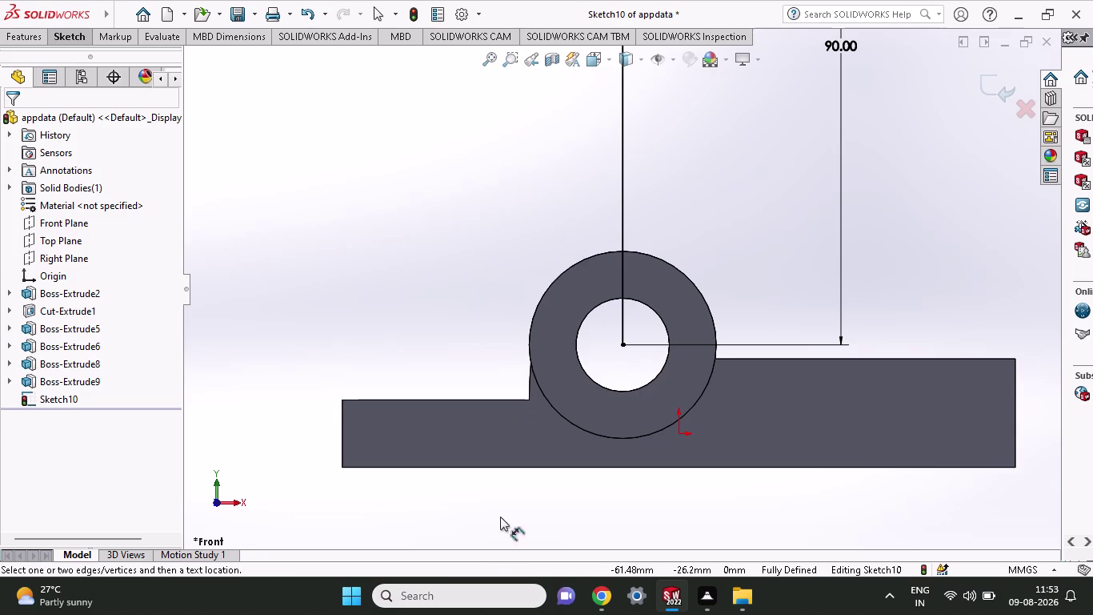
Draw a short horizontal line at the ring's top, starting on the centre line.
scroll(up, 3)
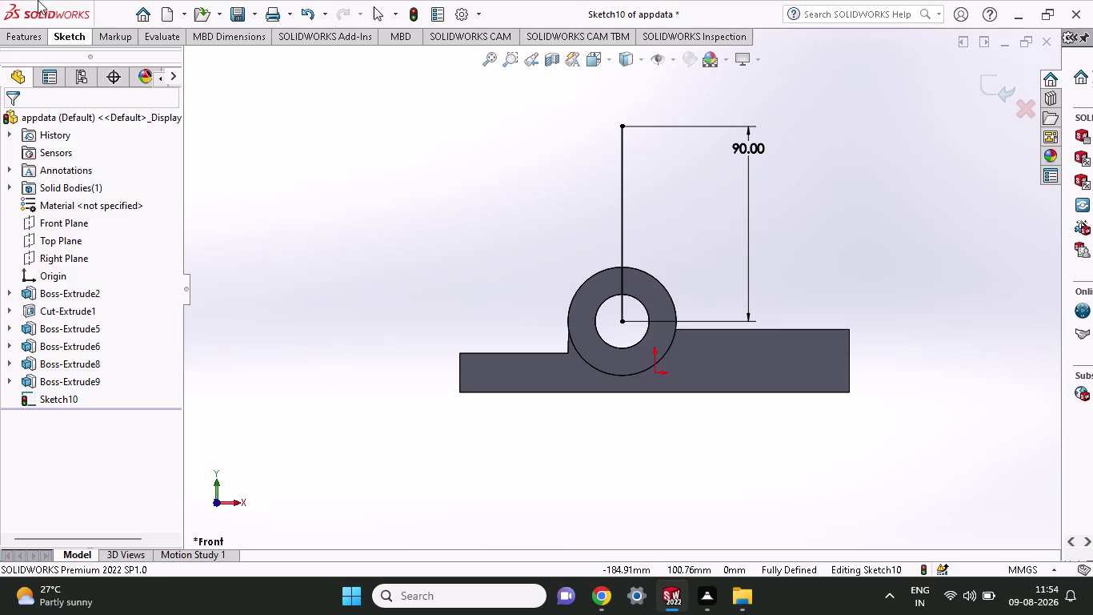
click(62, 36)
click(97, 66)
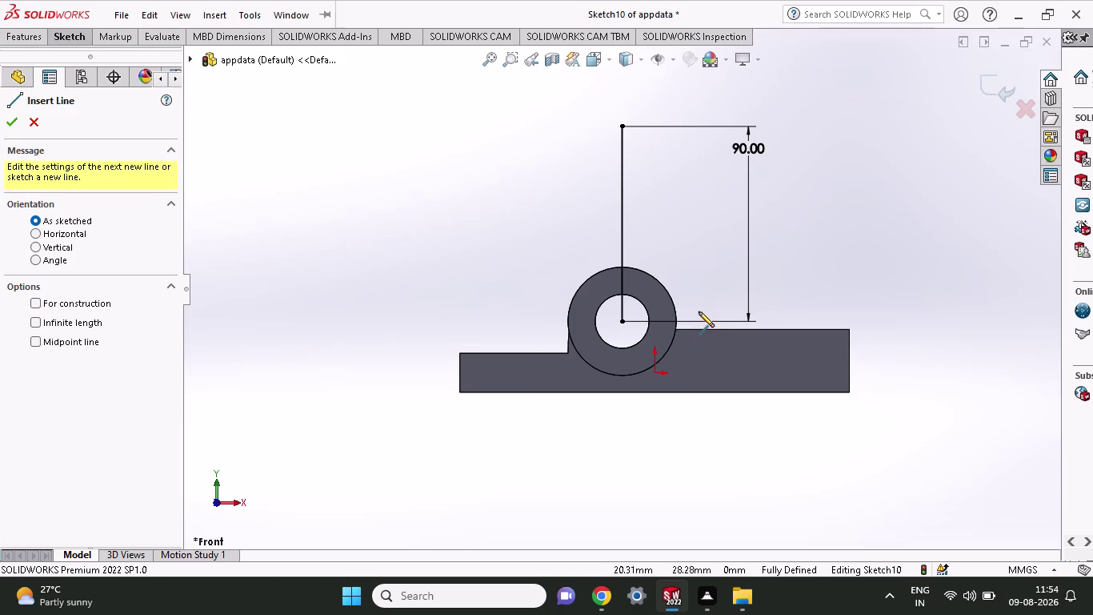
click(623, 268)
click(654, 267)
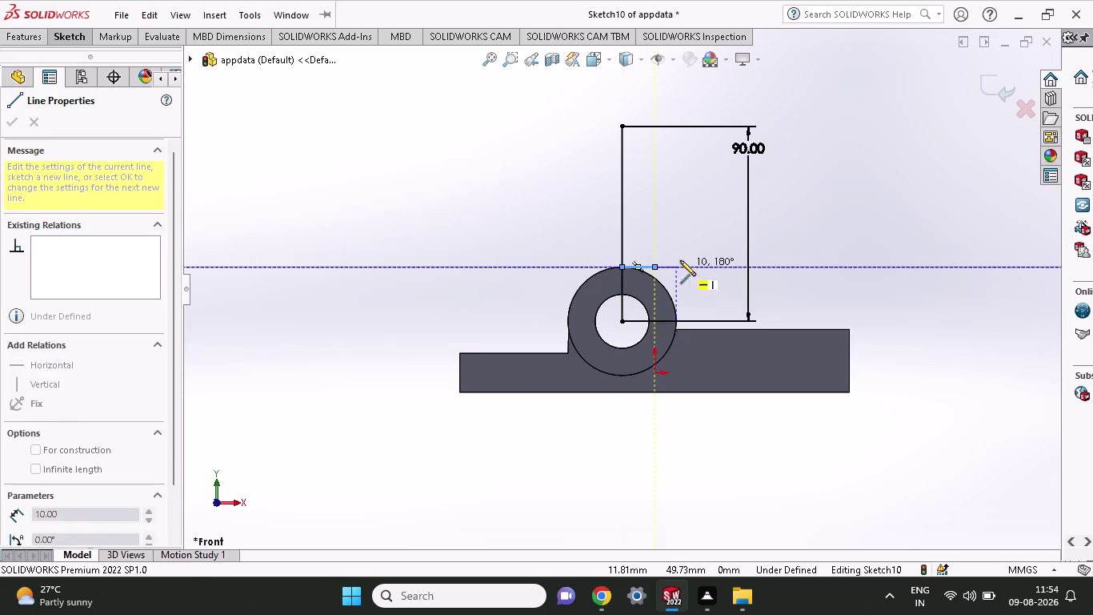
click(65, 38)
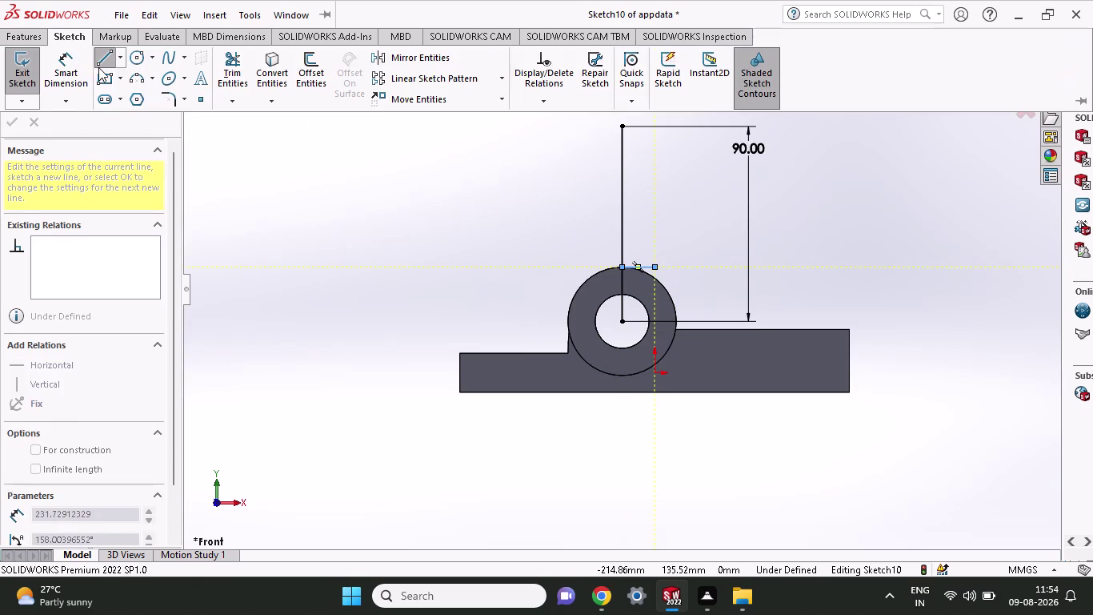
click(76, 68)
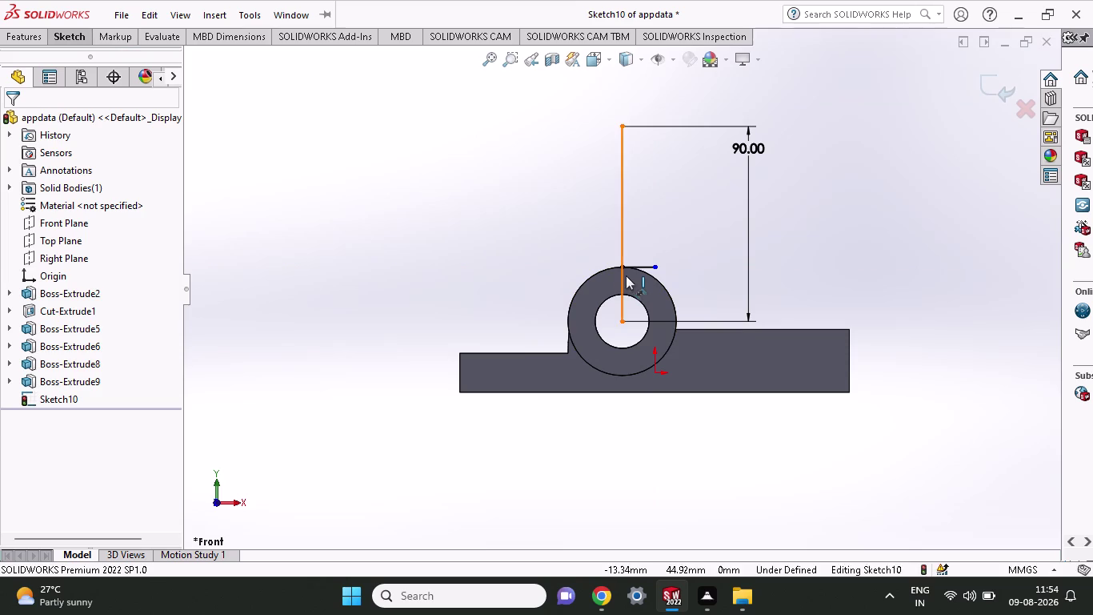
Dimension the short horizontal line to 15 mm.
click(619, 265)
click(655, 267)
click(684, 457)
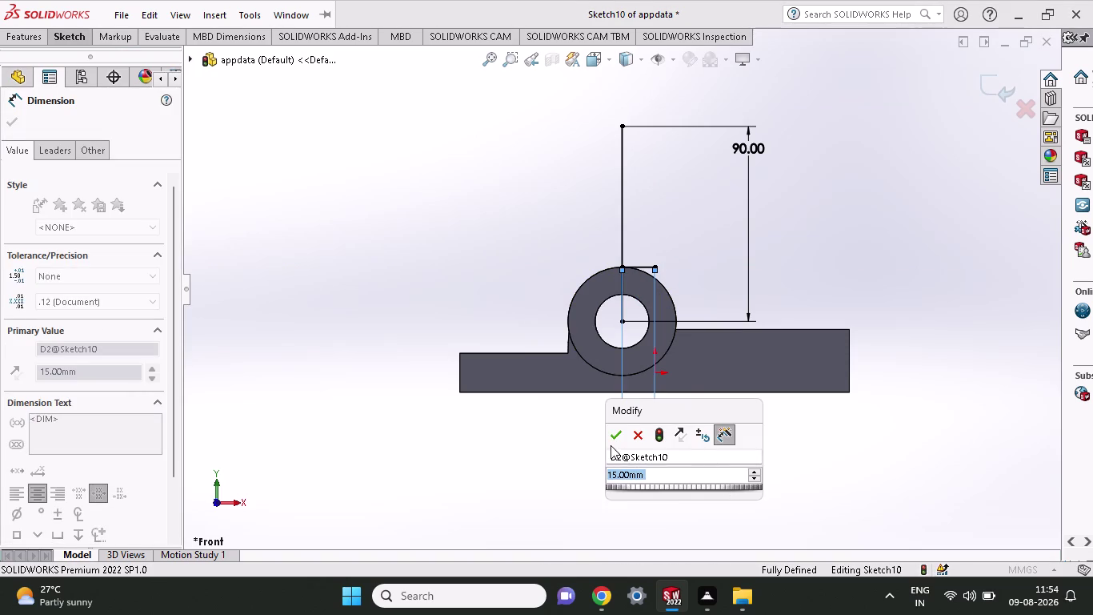
click(611, 443)
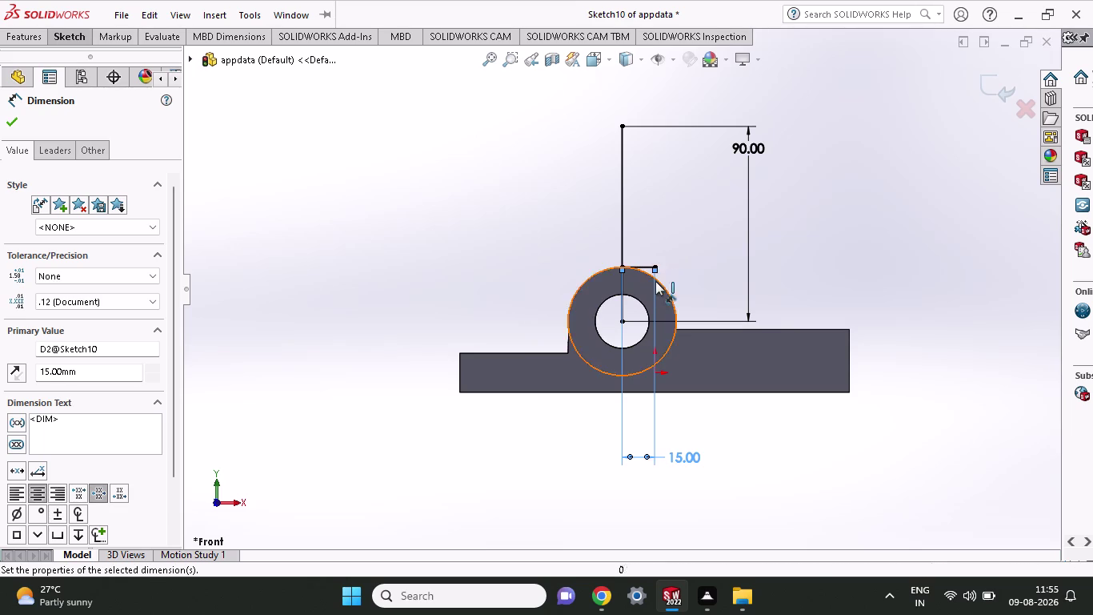
click(67, 27)
click(68, 37)
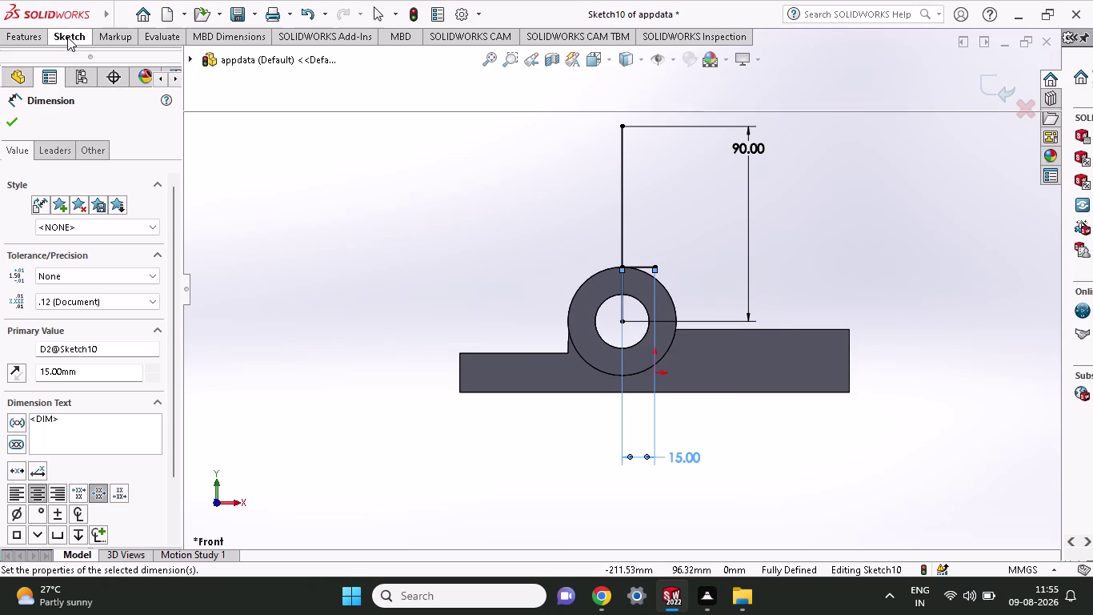
Draw a vertical line from the short line's right end up toward the top.
click(103, 57)
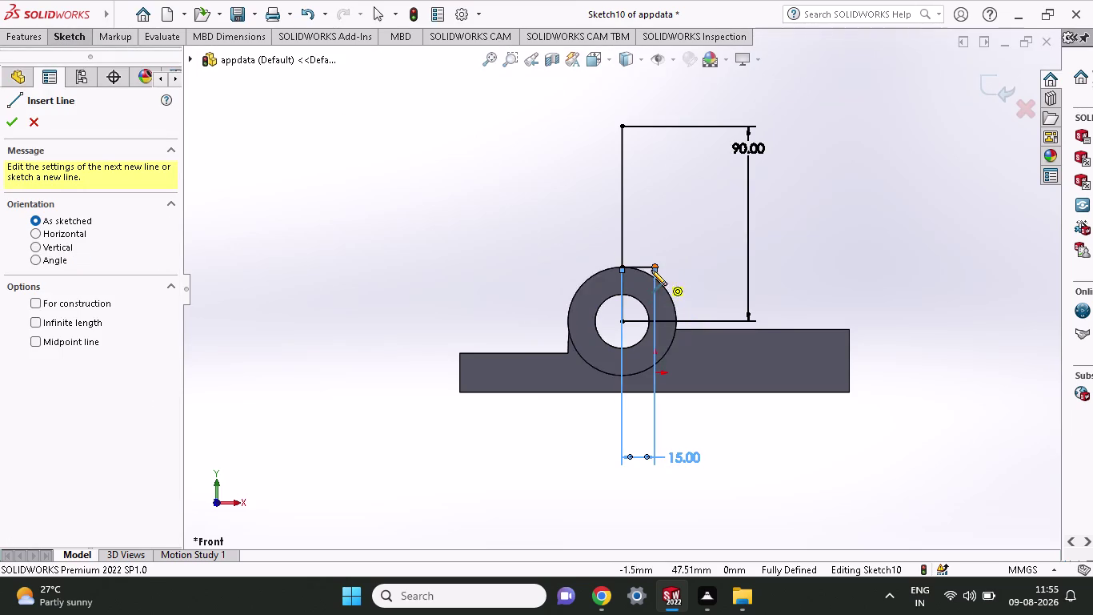
click(654, 276)
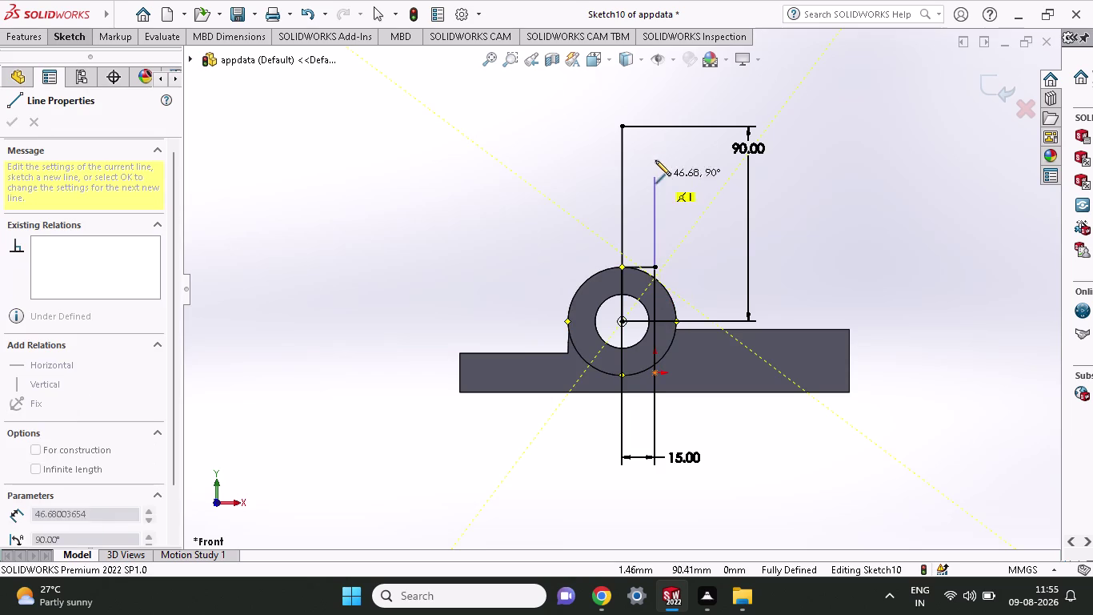
click(653, 126)
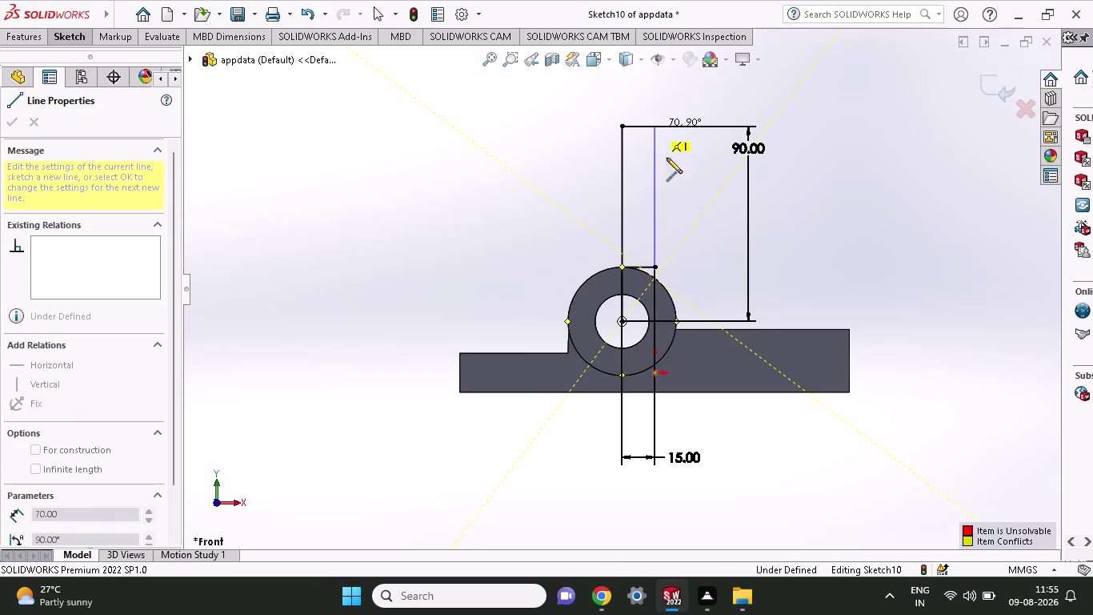
right_click(716, 256)
click(732, 270)
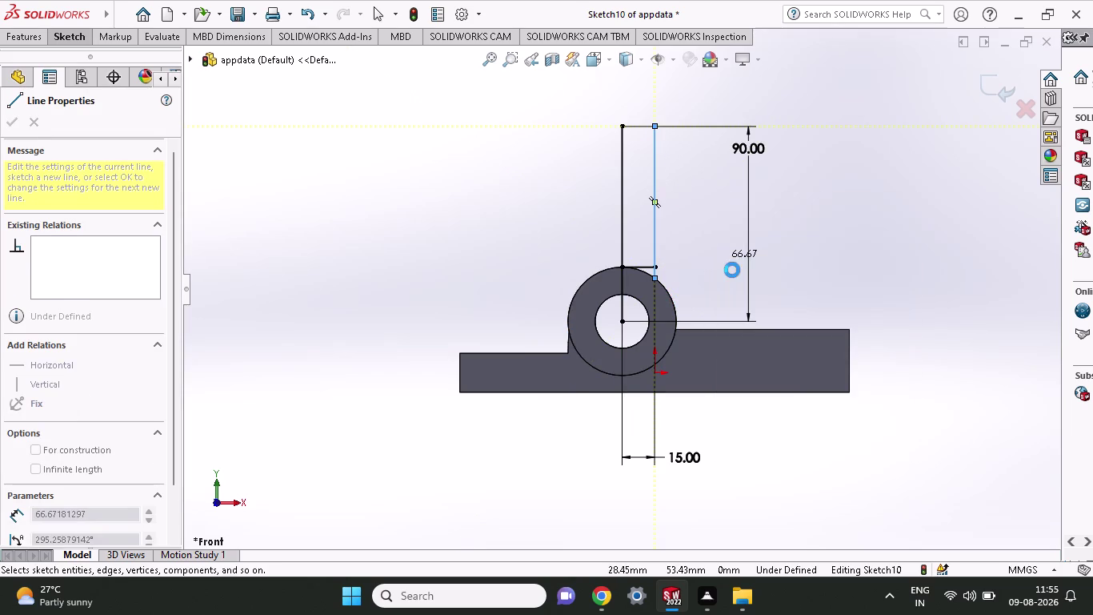
Delete the short horizontal helper line together with its 15 mm dimension.
scroll(down, 3)
click(601, 283)
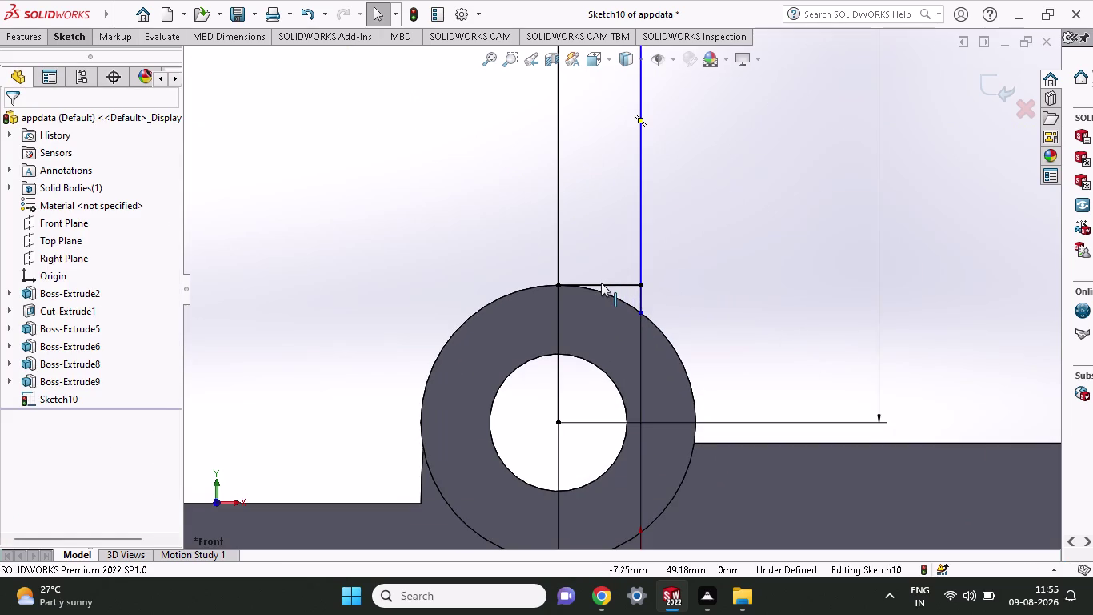
key(Delete)
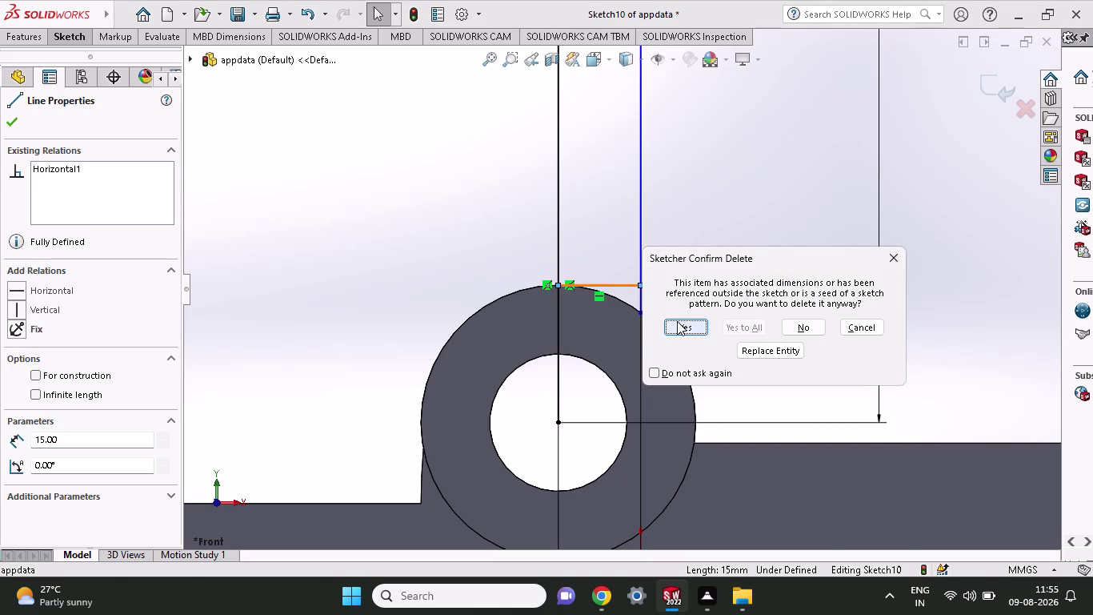
click(677, 321)
scroll(up, 3)
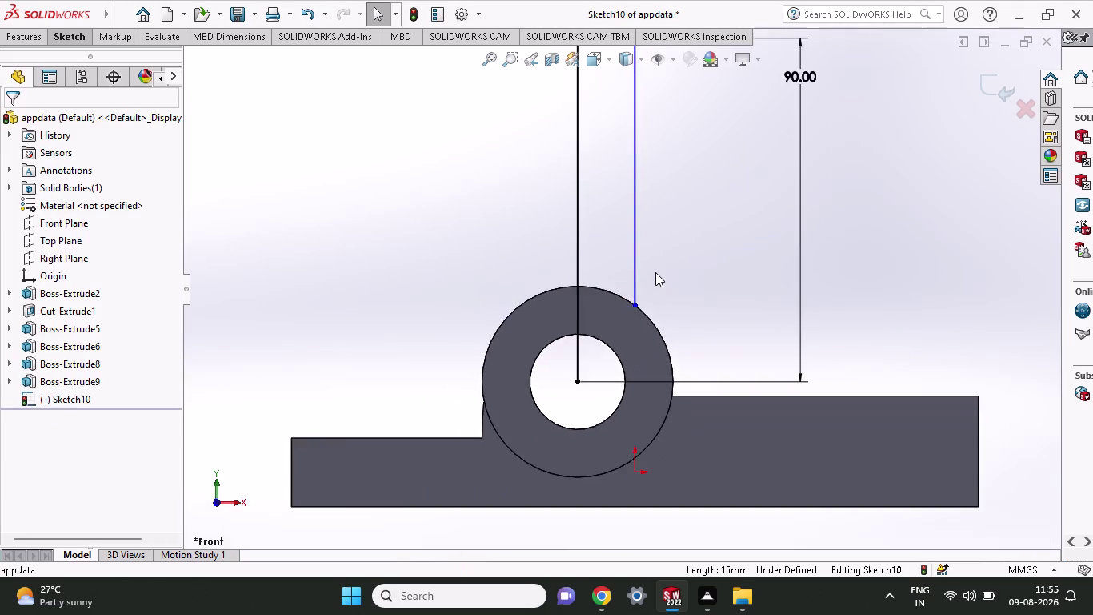
scroll(up, 3)
scroll(down, 3)
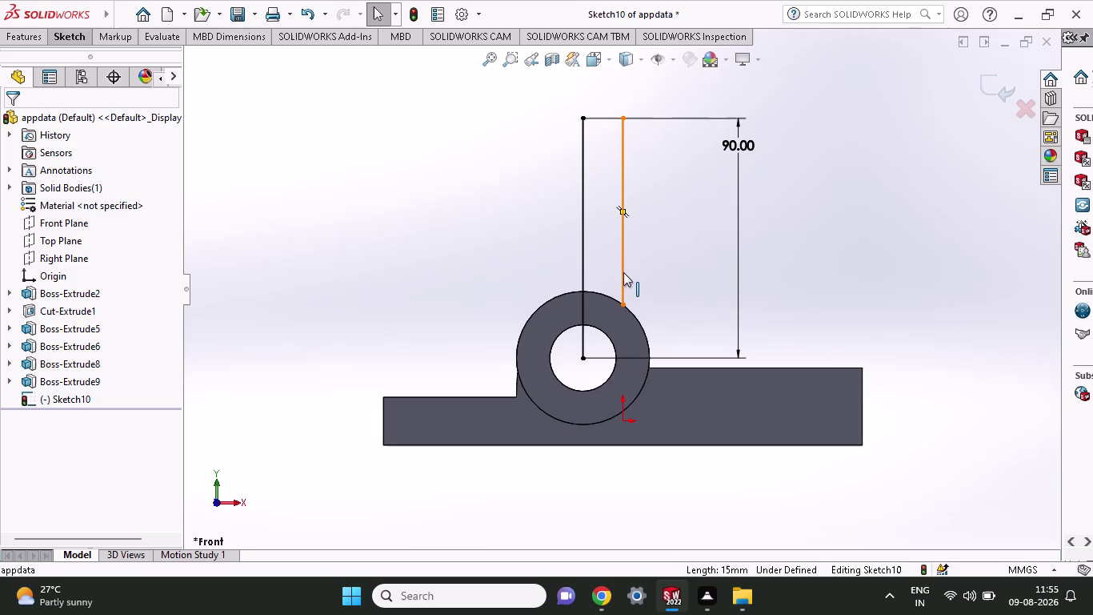
click(61, 32)
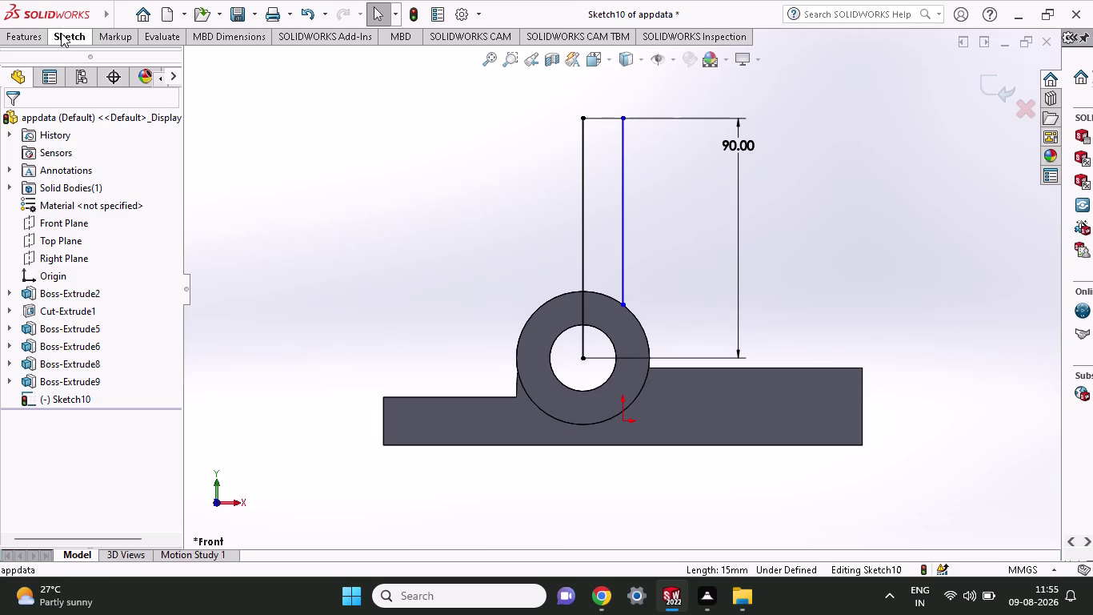
click(415, 60)
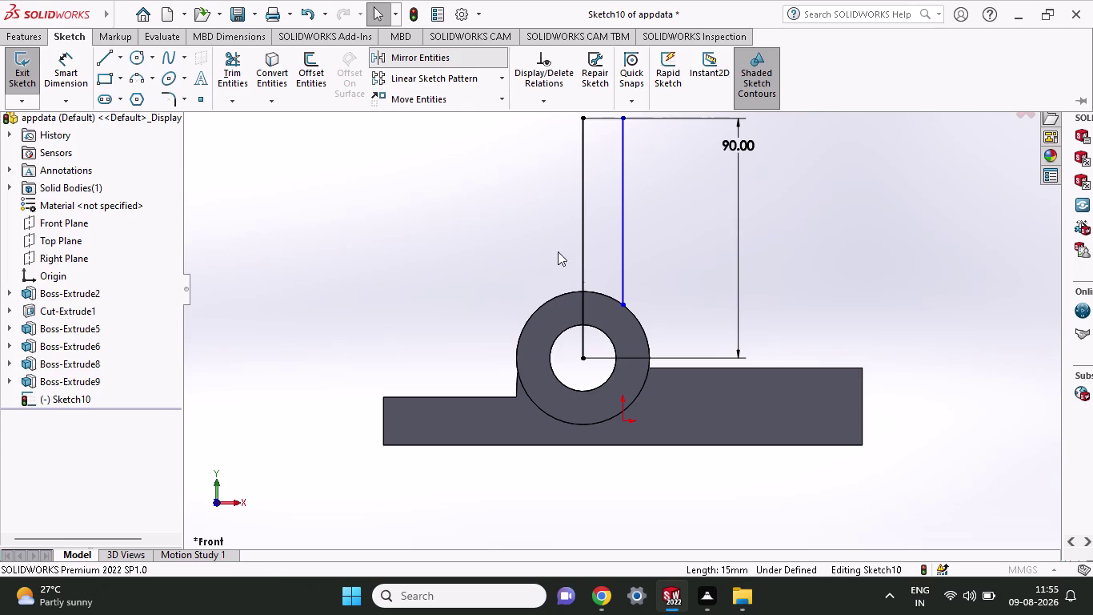
click(619, 240)
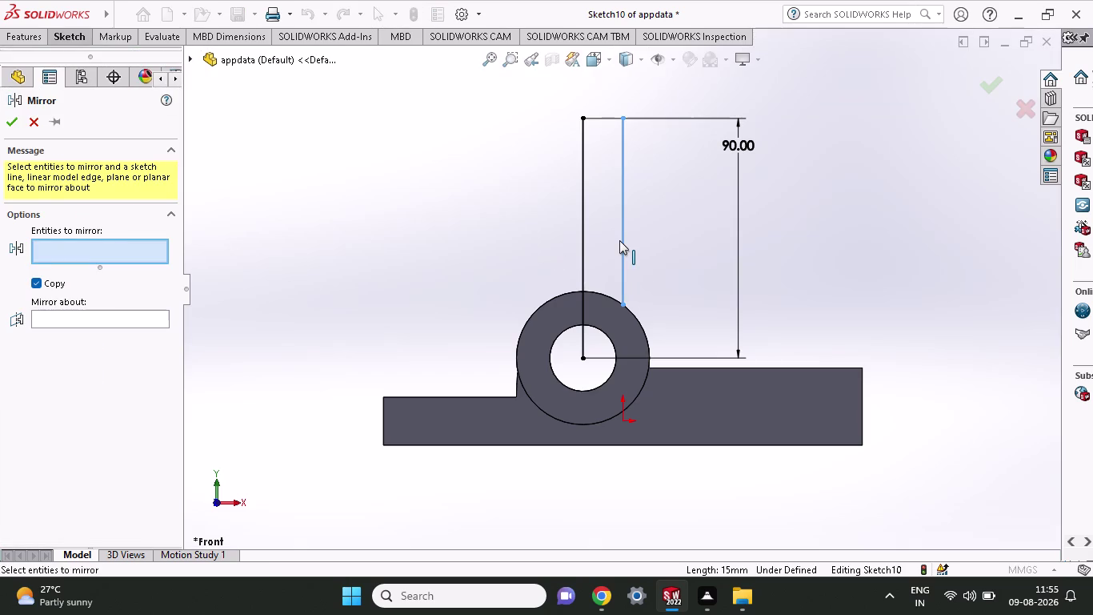
Mirror the right vertical line about the centre line.
click(80, 320)
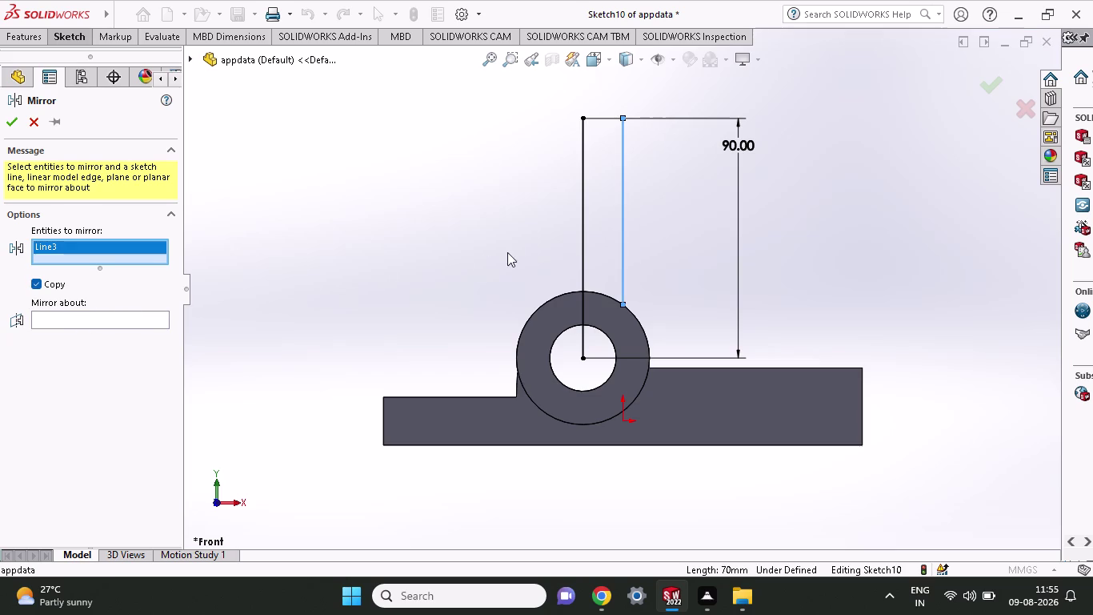
click(583, 241)
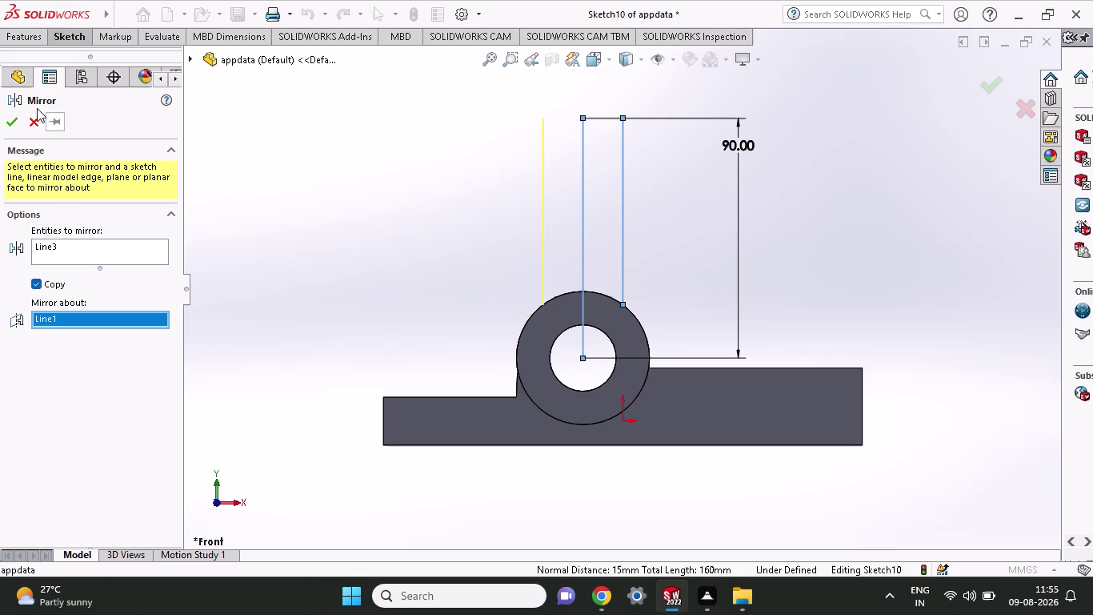
click(3, 123)
Join the tops of the left and centre lines with a horizontal line.
click(56, 37)
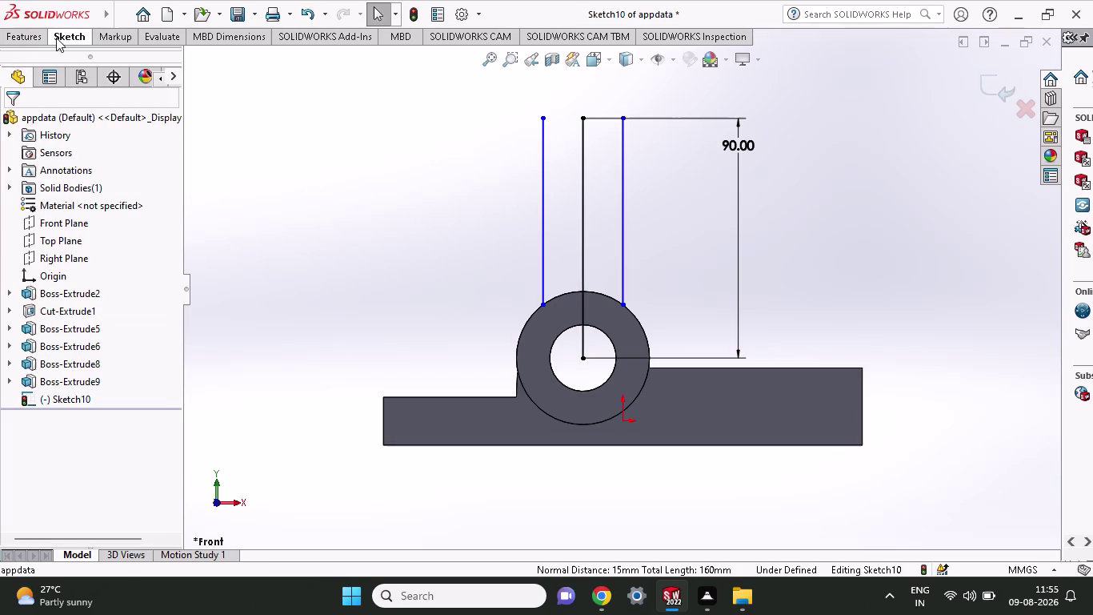
click(103, 60)
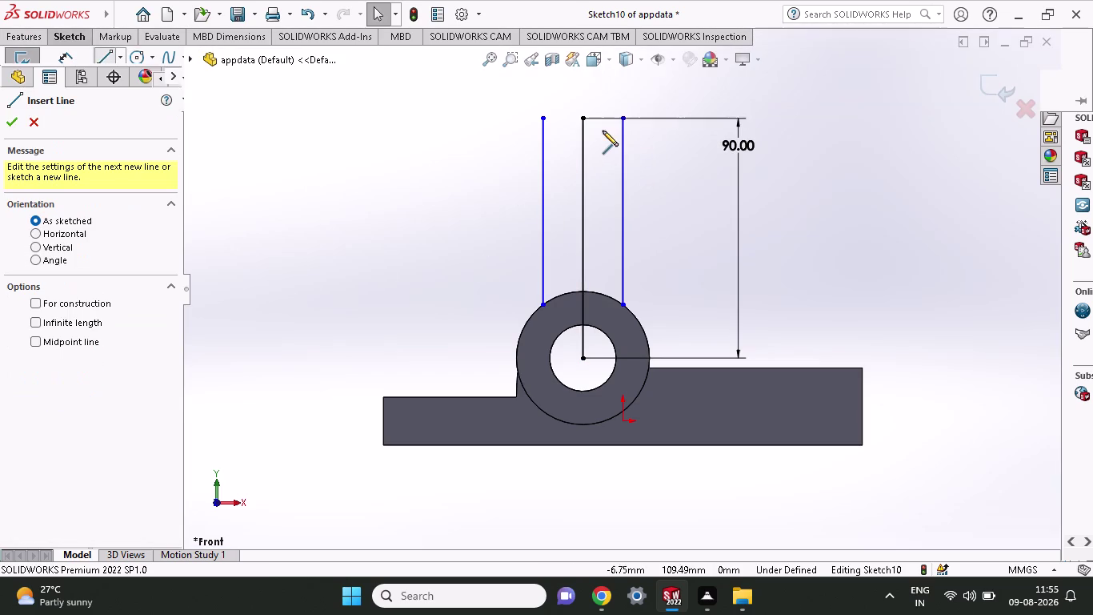
click(587, 119)
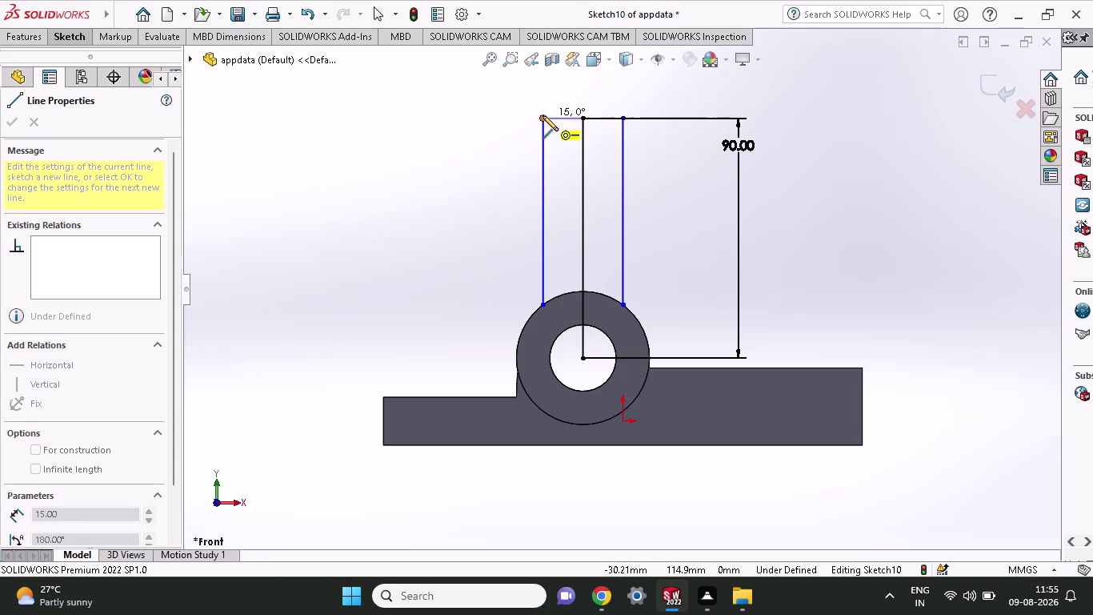
click(543, 115)
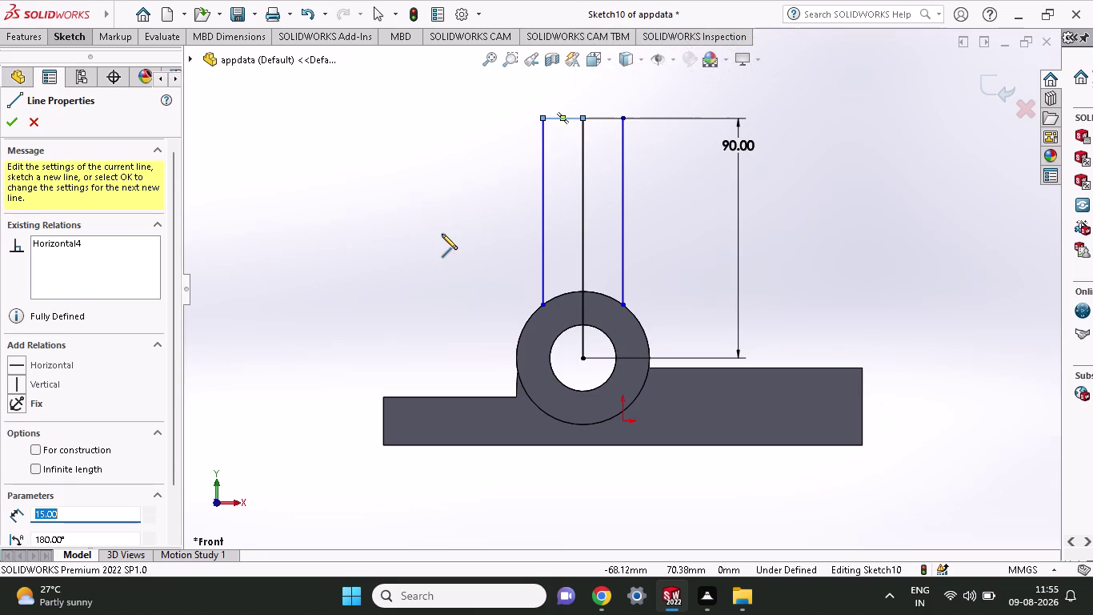
key(Escape)
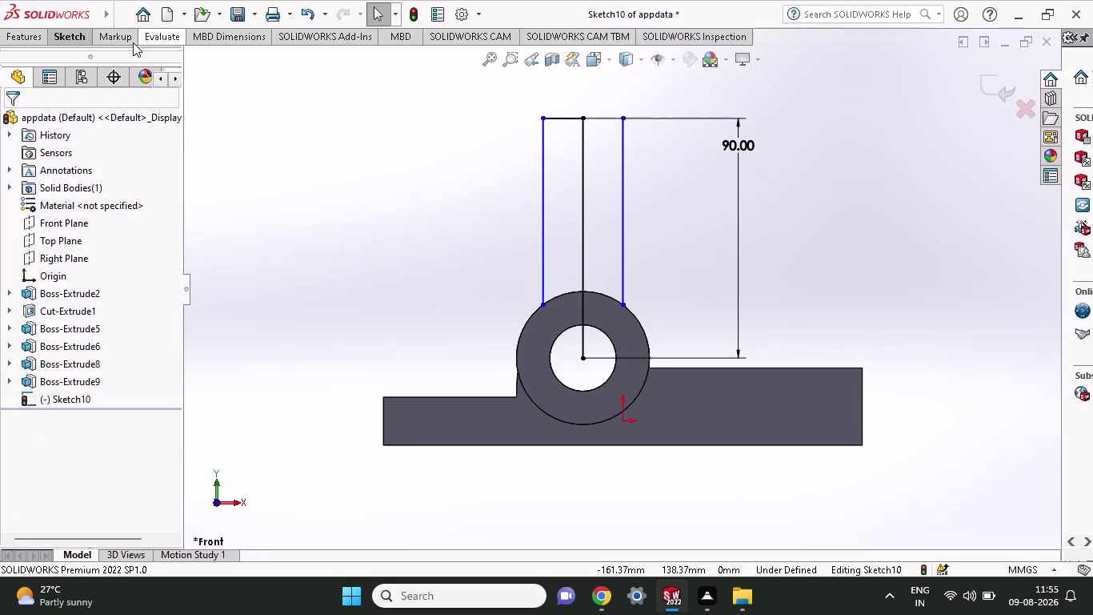
click(73, 37)
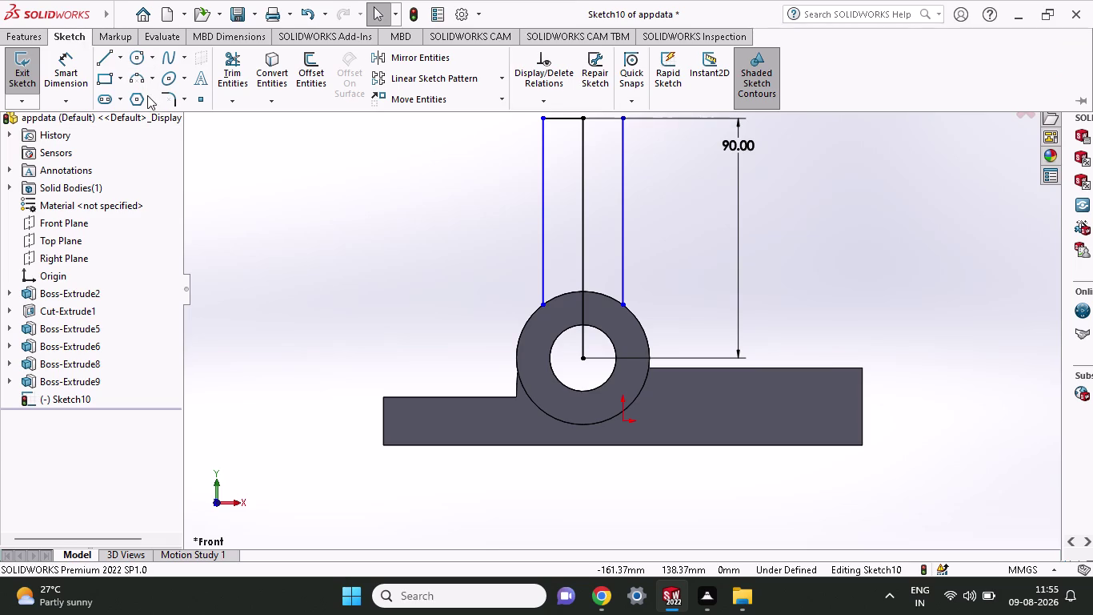
Draw a three-point arc along the ring's edge joining both vertical lines' lower ends.
click(144, 86)
click(544, 305)
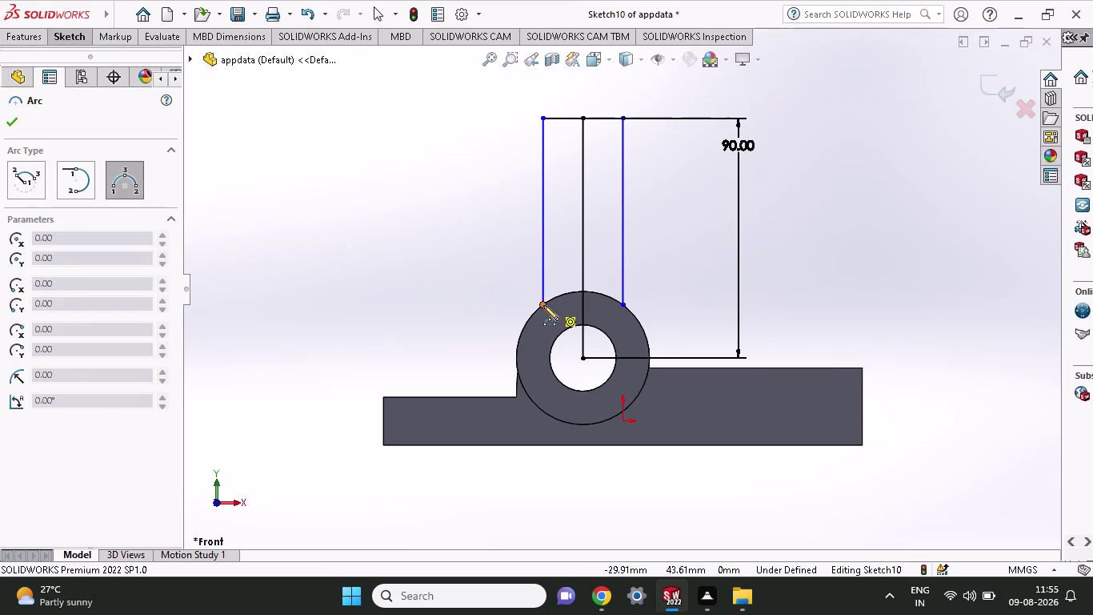
click(625, 304)
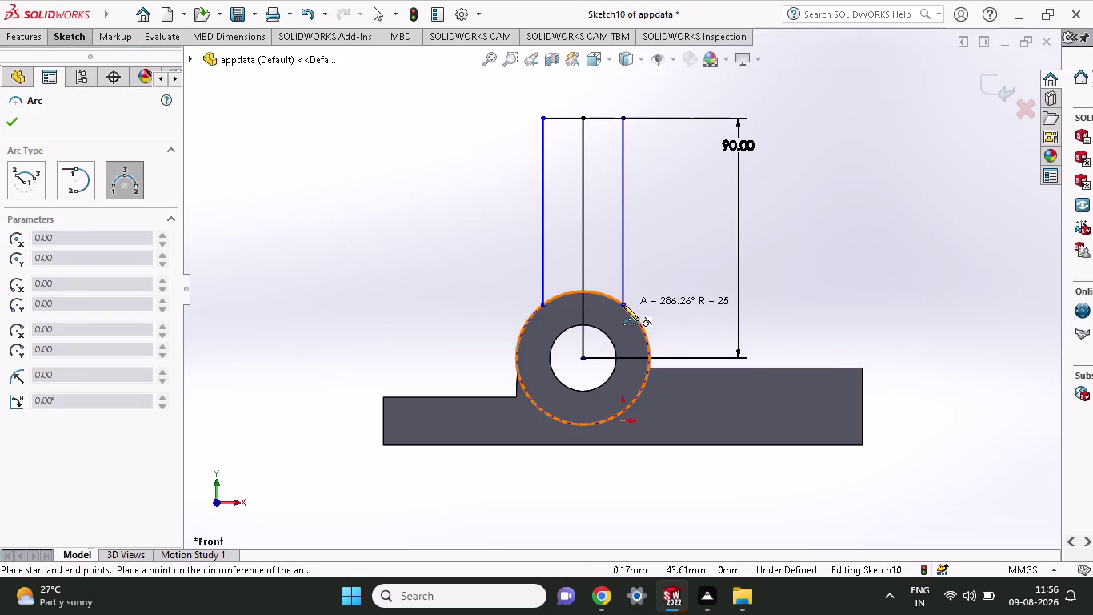
click(595, 290)
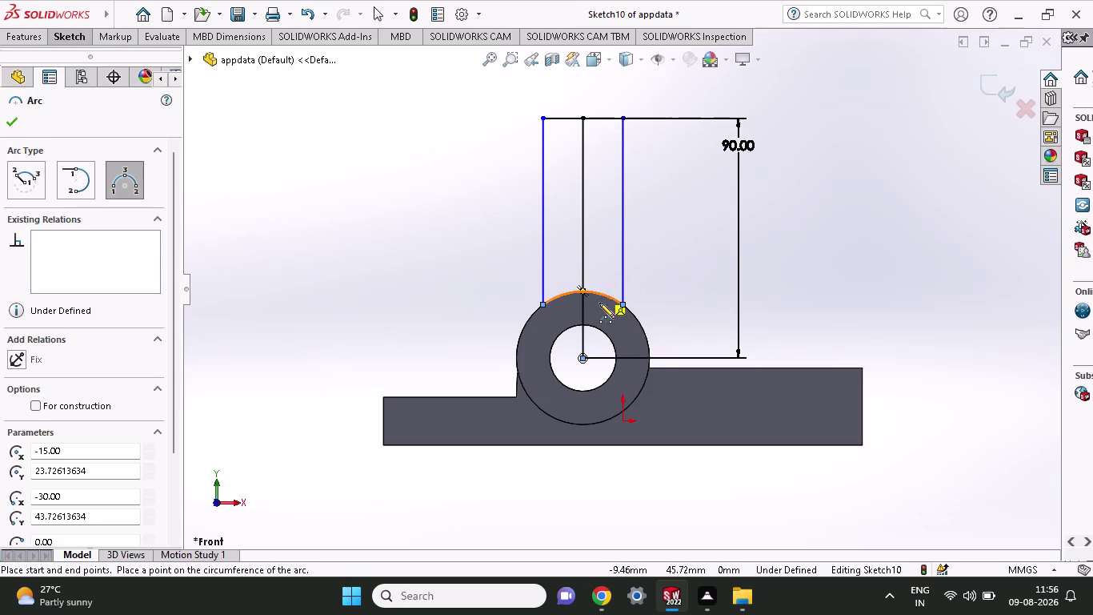
click(12, 122)
click(584, 225)
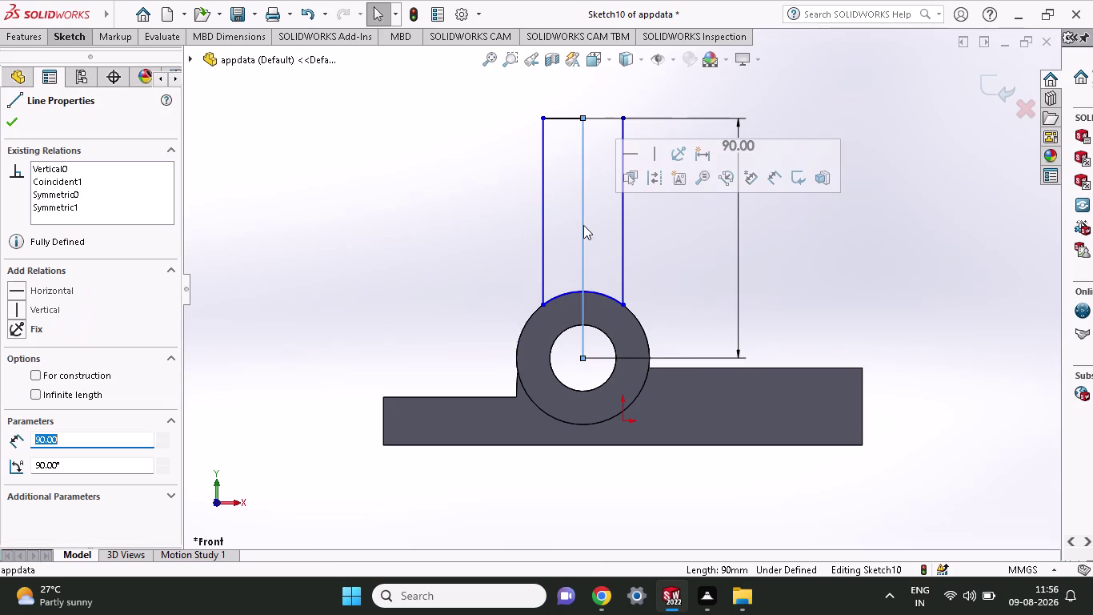
Delete the vertical centre line with its 90 mm dimension, then the short top line.
key(Delete)
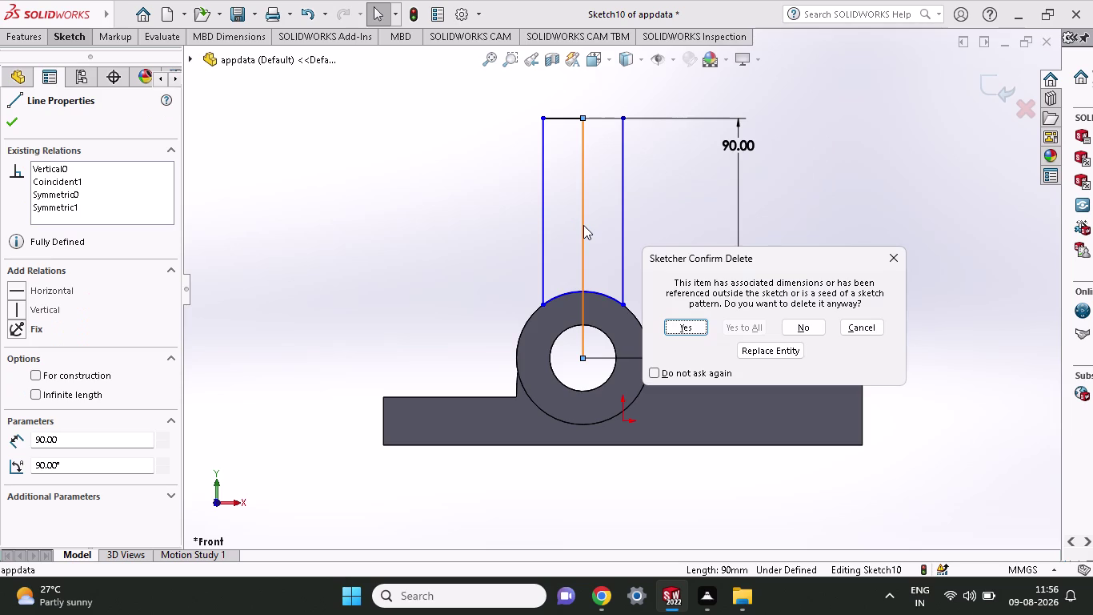
click(695, 327)
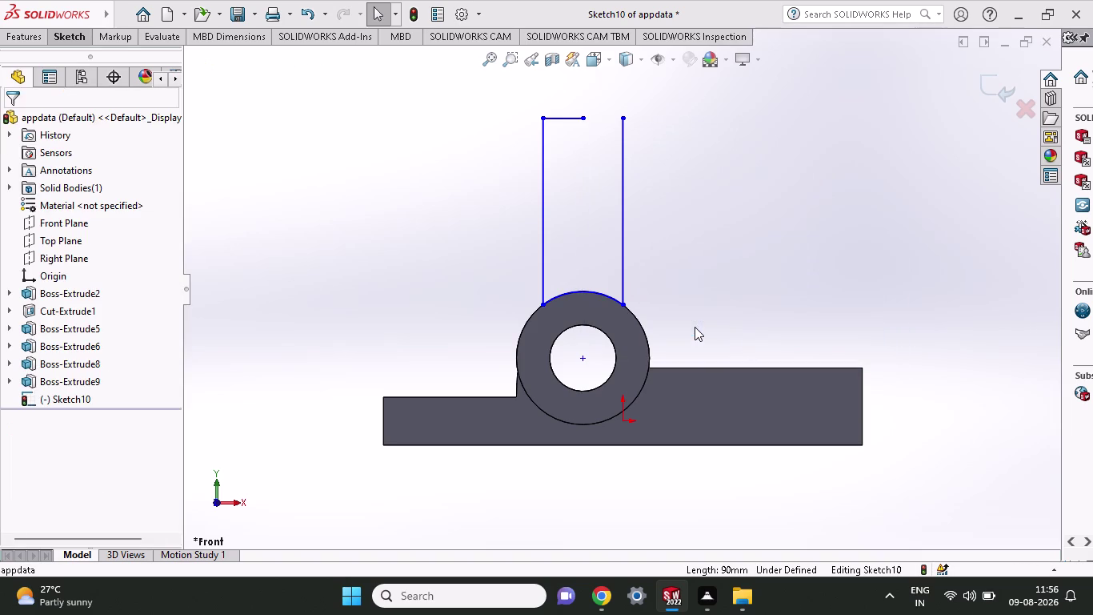
click(564, 119)
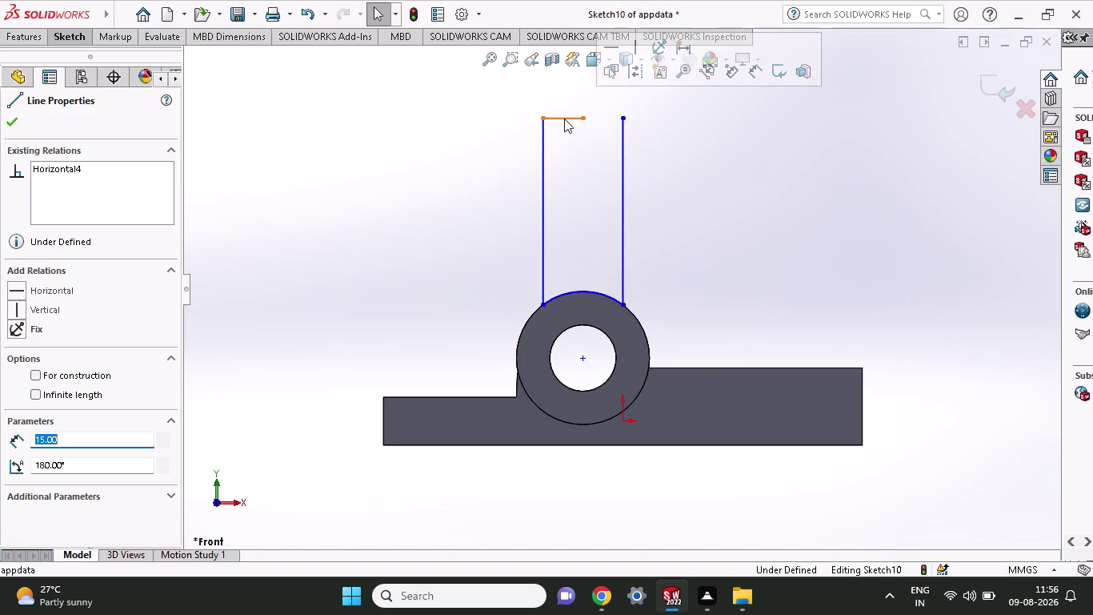
key(Delete)
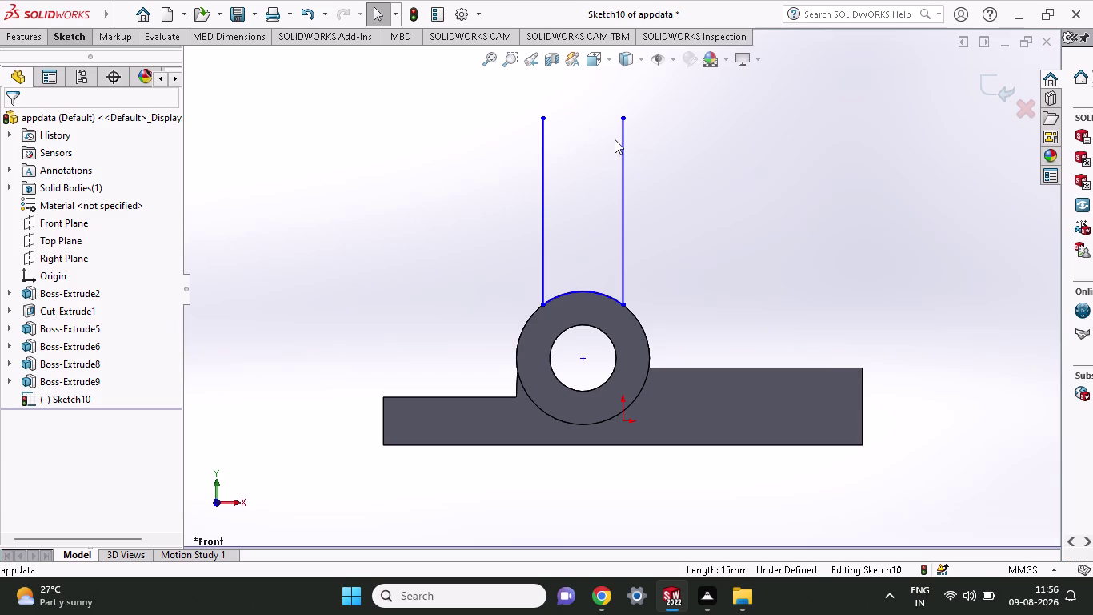
click(56, 35)
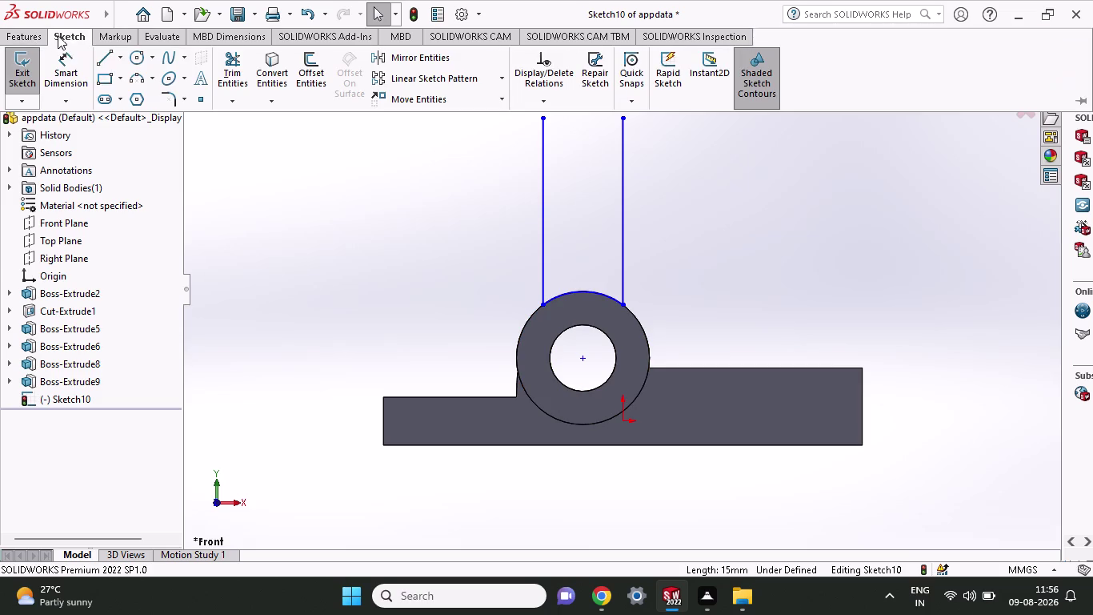
Place a small circle centred between the two vertical sides near their tops.
click(145, 62)
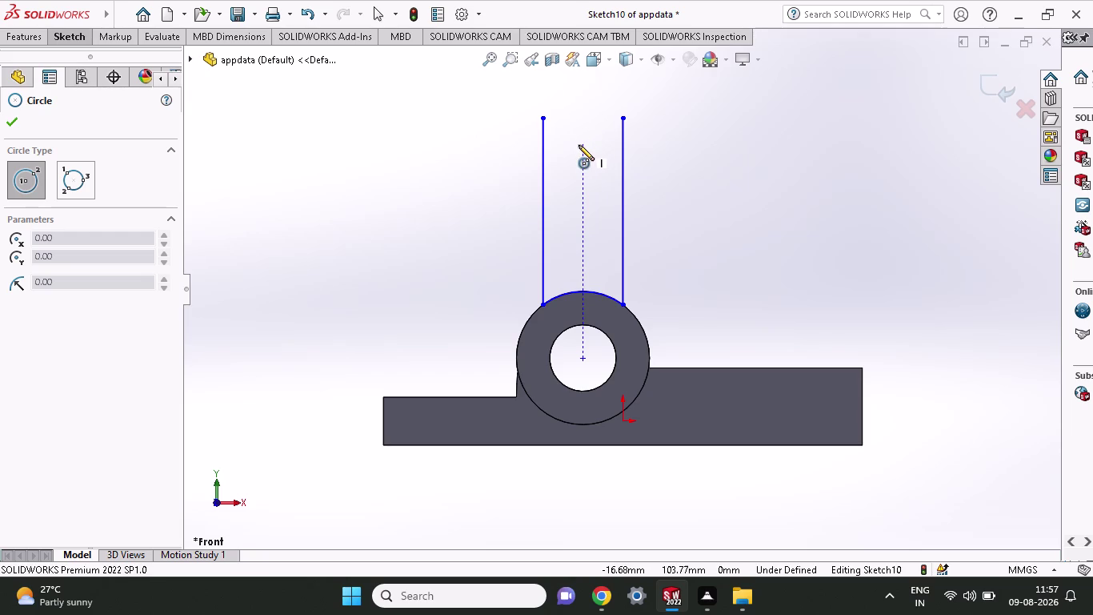
click(579, 145)
click(589, 165)
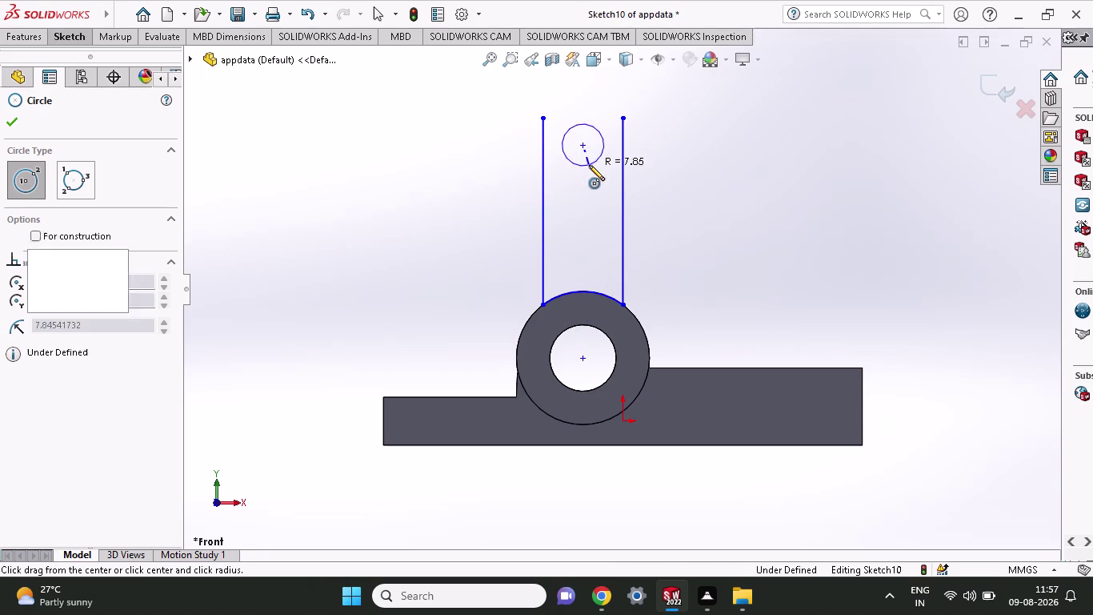
click(56, 42)
click(60, 61)
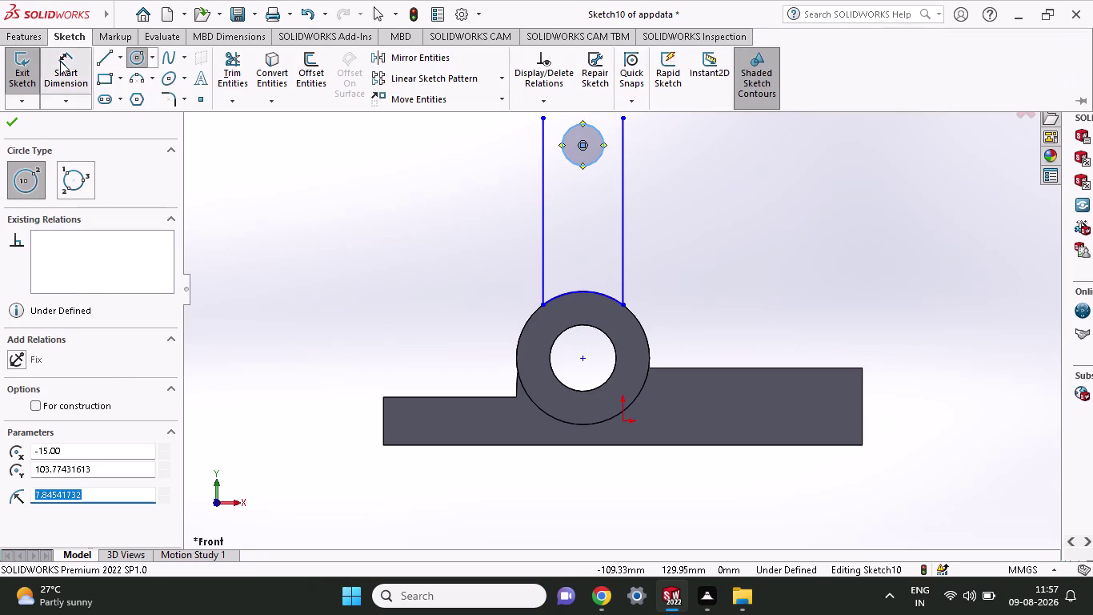
Set the small top circle's diameter dimension to 12 mm.
click(592, 164)
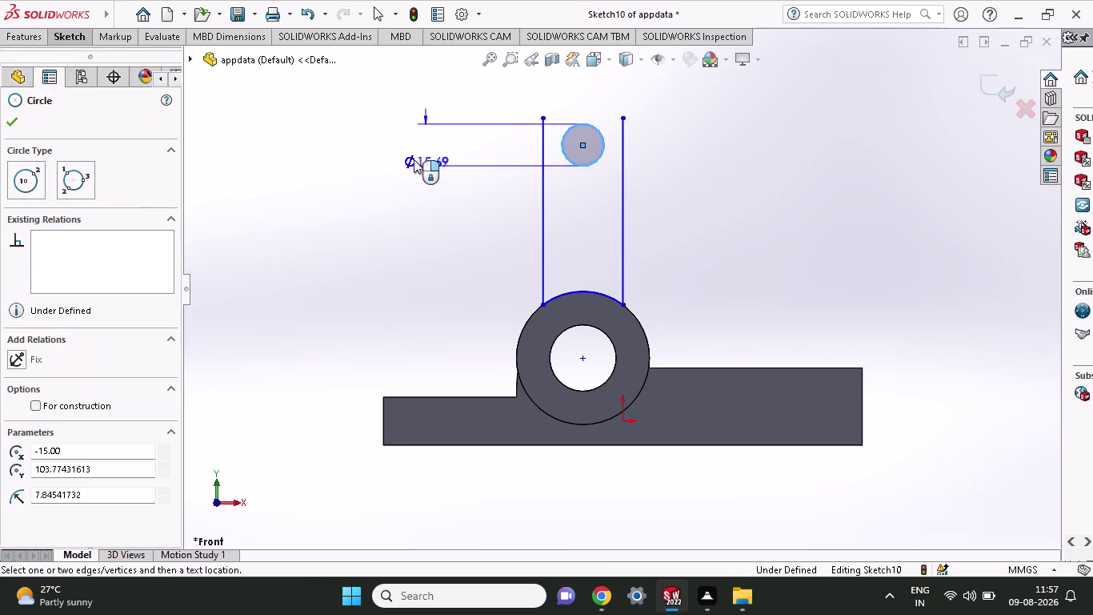
click(378, 159)
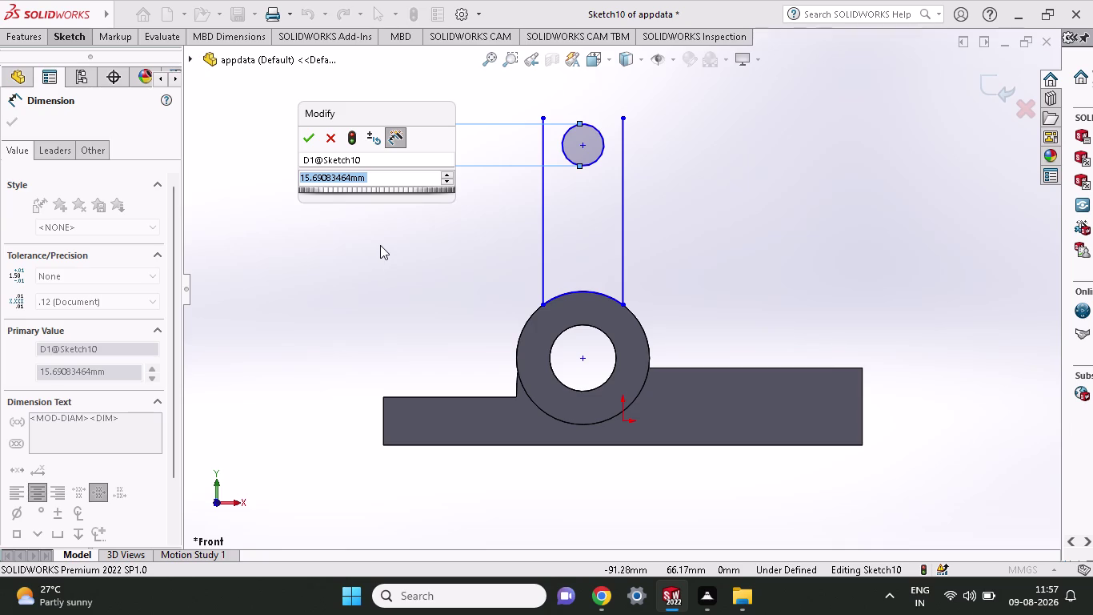
text(12)
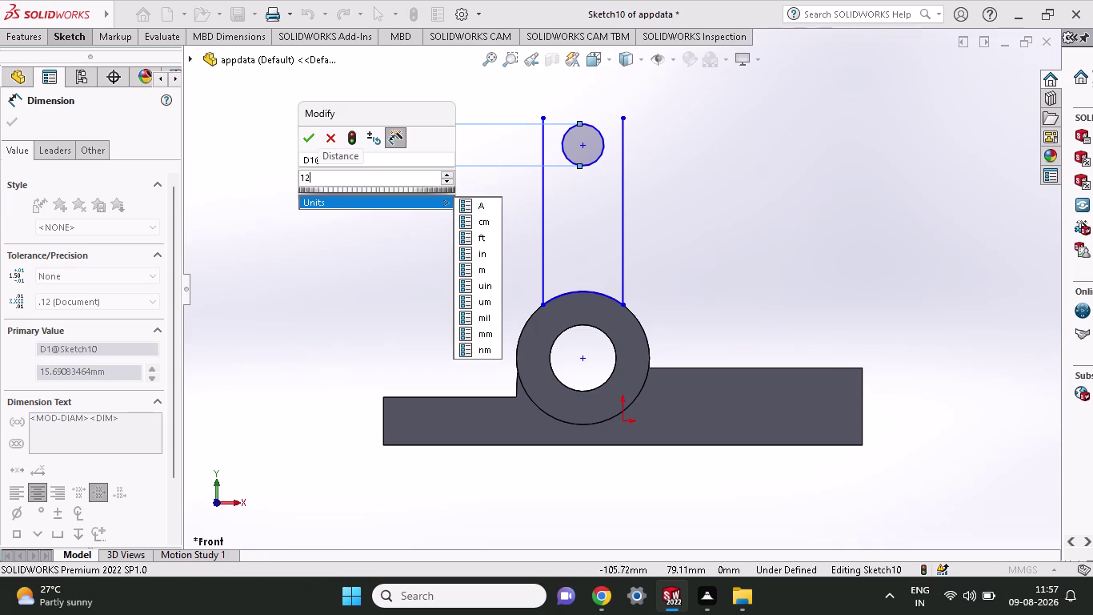
click(301, 137)
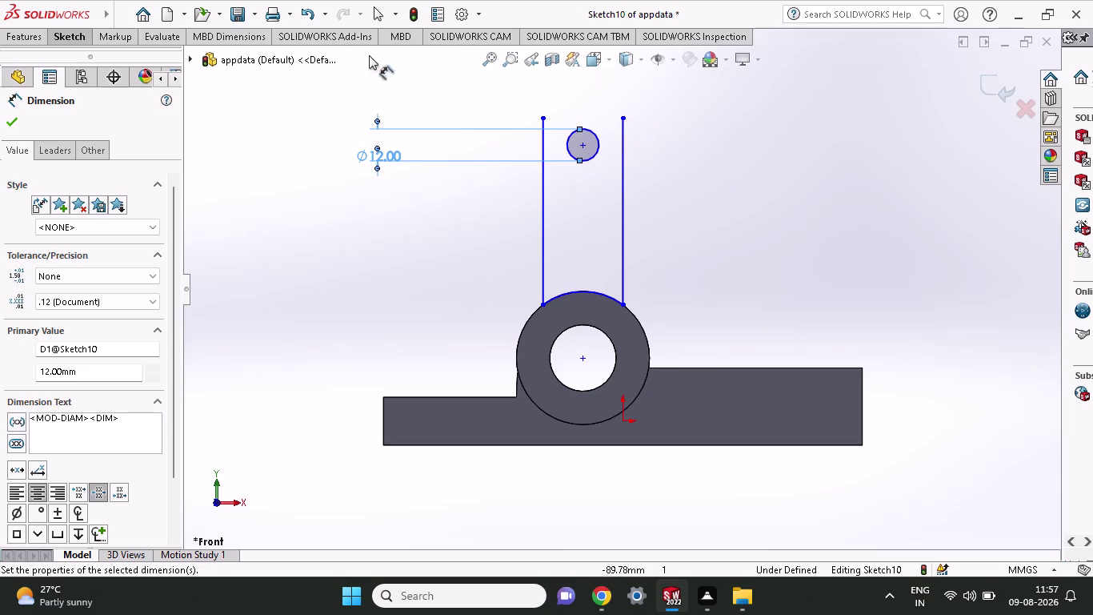
click(67, 32)
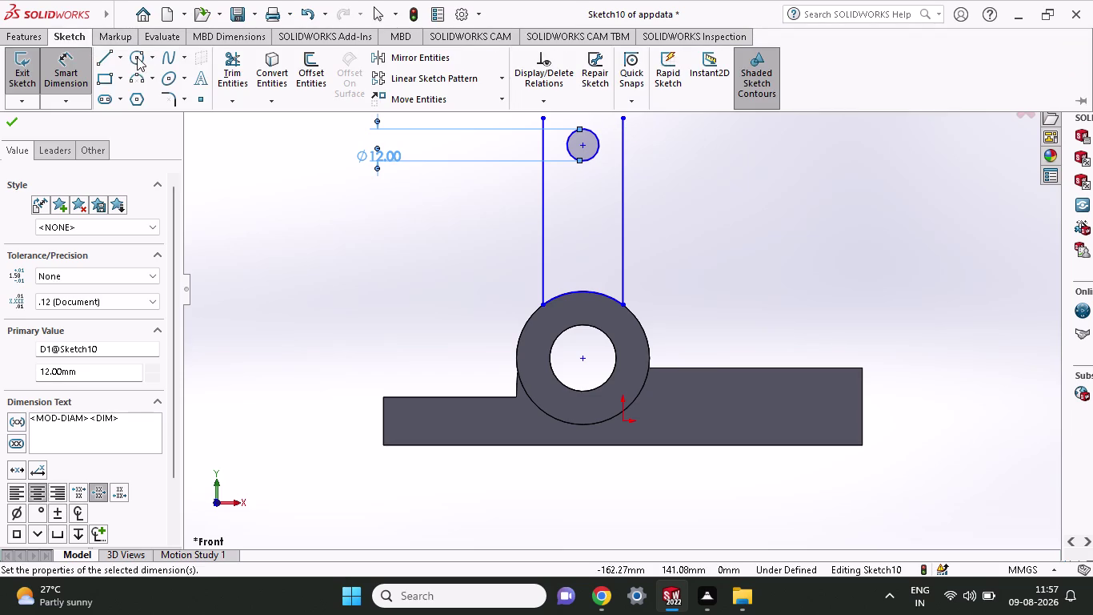
click(136, 57)
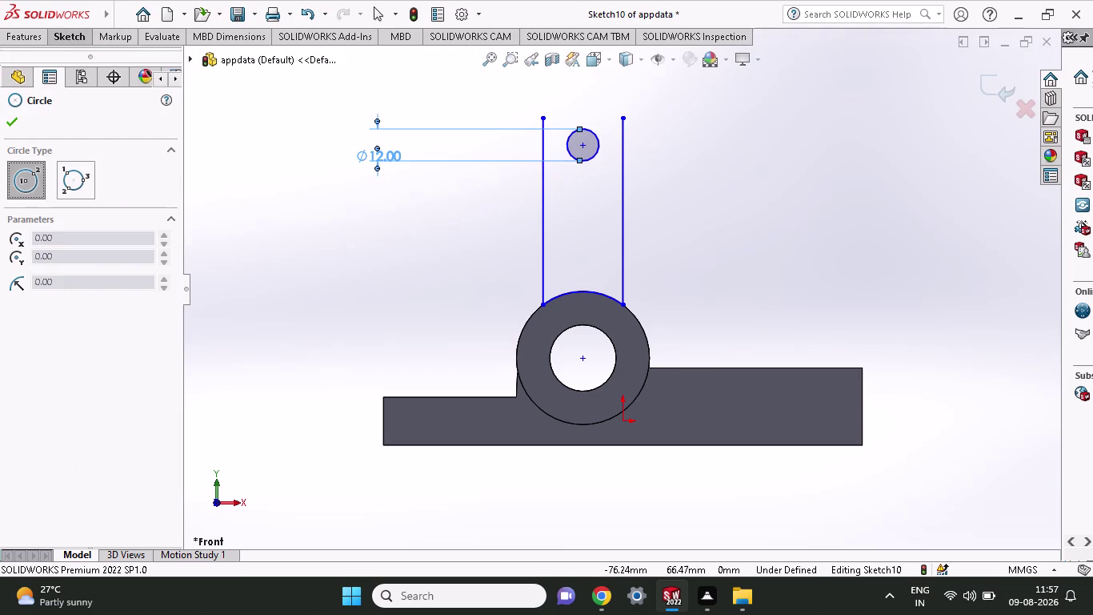
Draw a 15 mm radius circle on the hole centre, tangent to both tab sides.
click(581, 147)
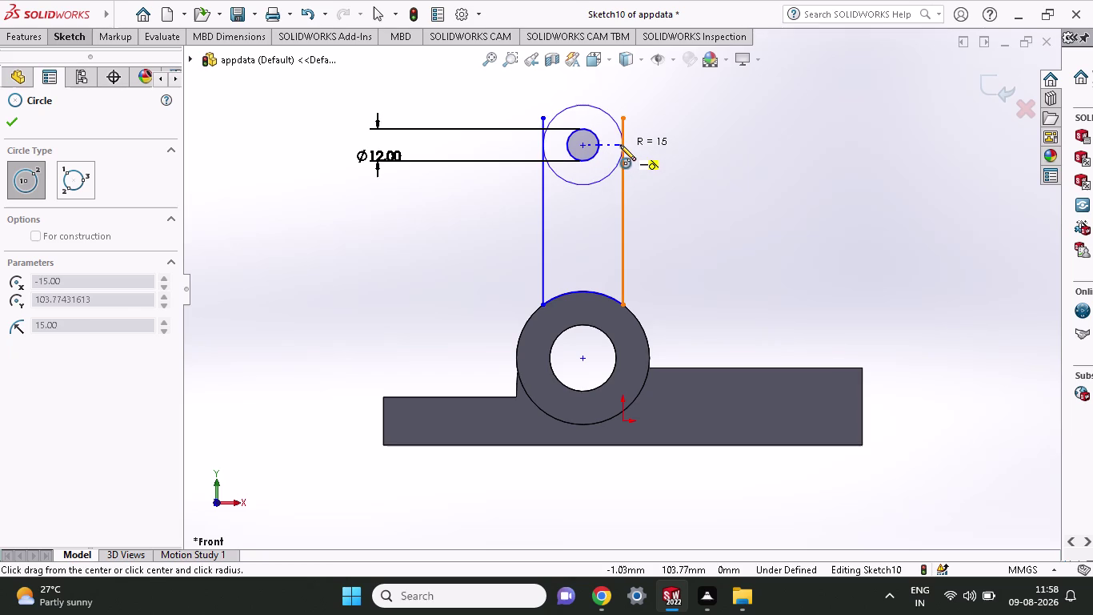
click(620, 145)
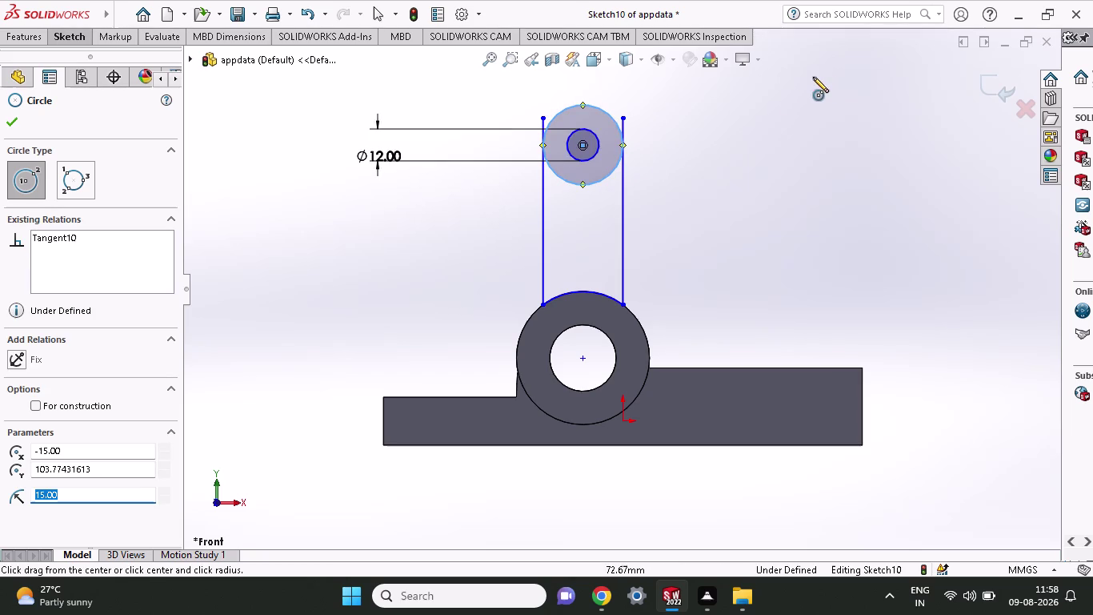
click(65, 32)
Draw a short line from the large circle's top to the right side's top.
click(99, 50)
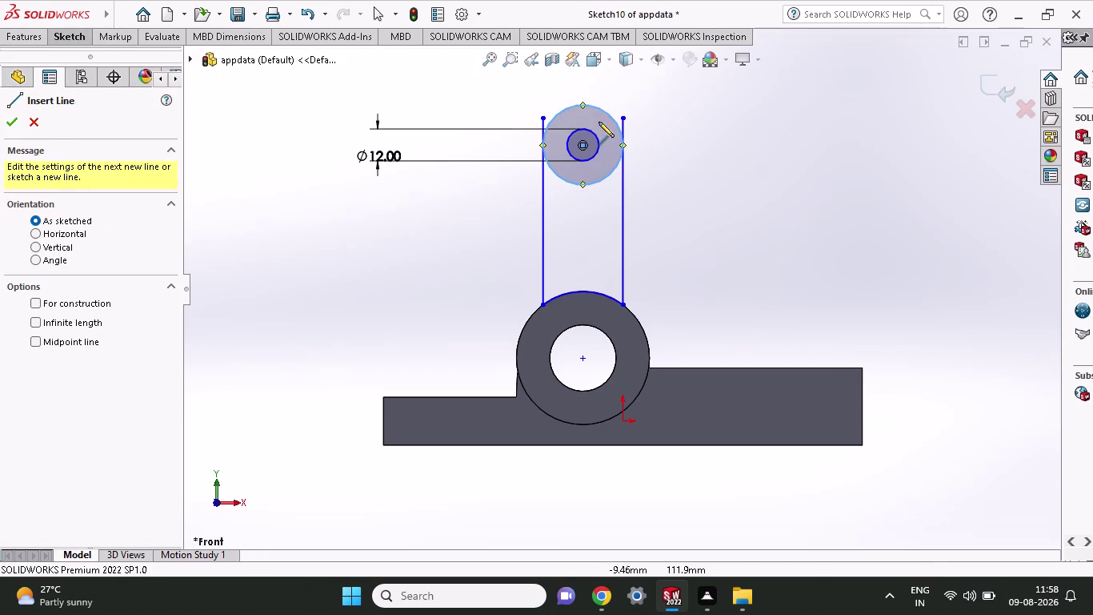
click(581, 104)
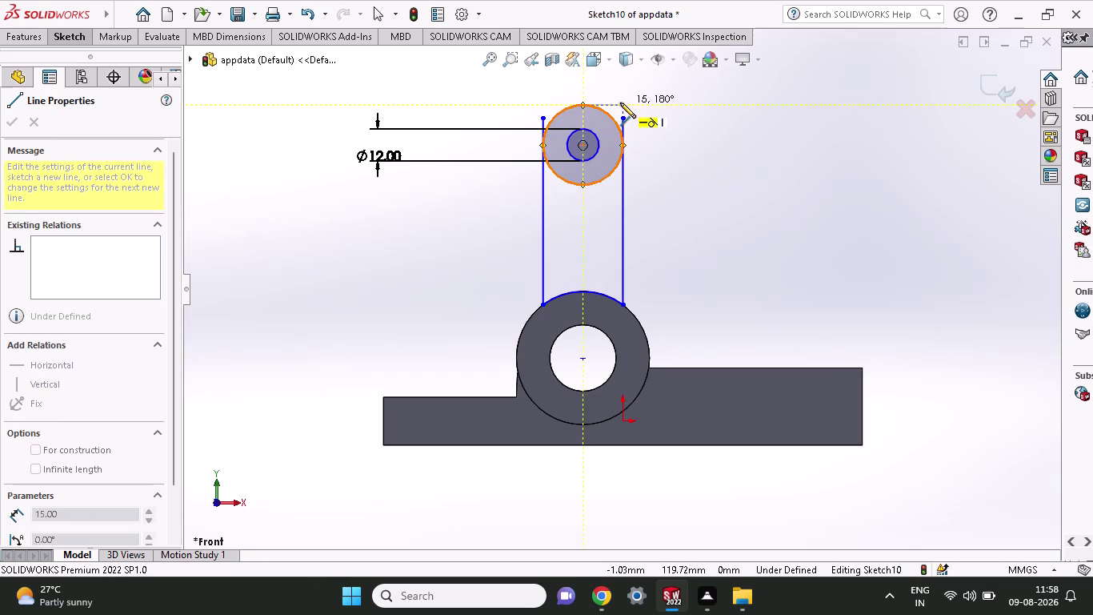
click(620, 102)
right_click(675, 118)
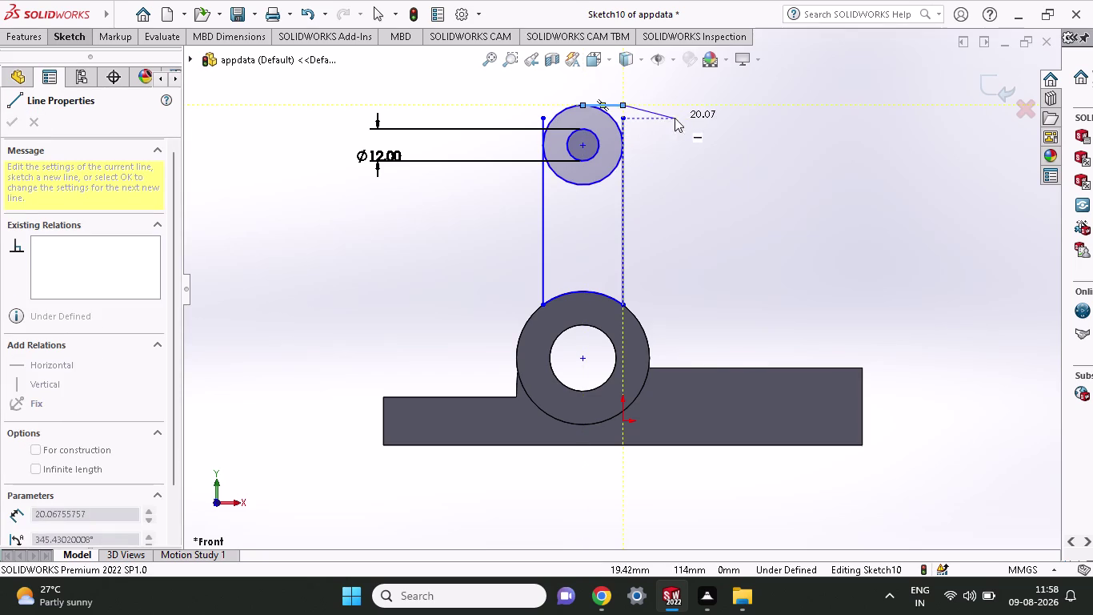
click(703, 134)
drag(584, 146, 585, 153)
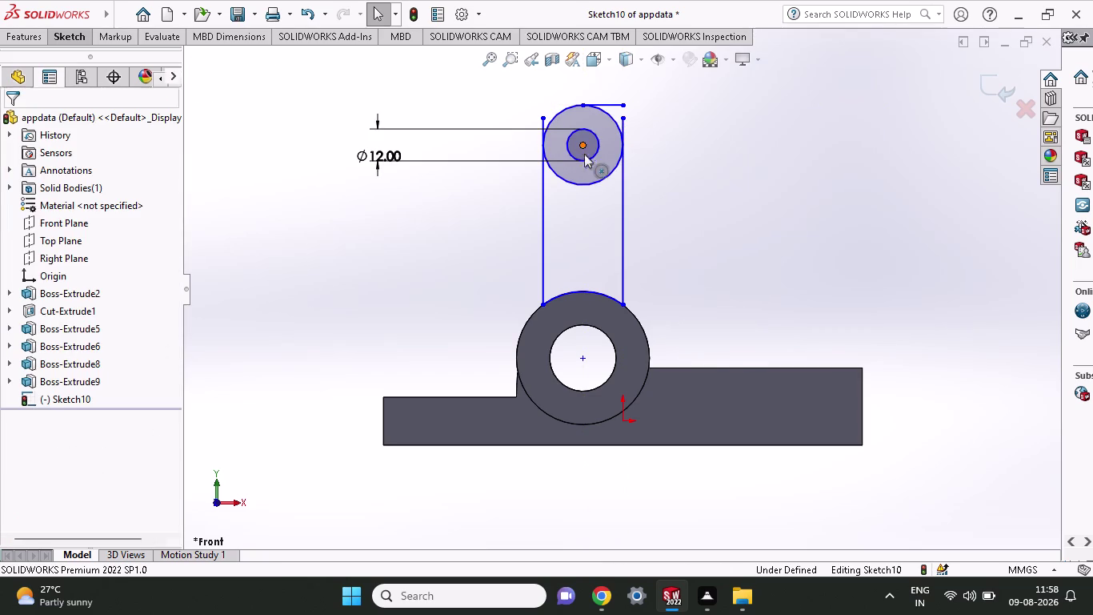
drag(585, 153, 583, 138)
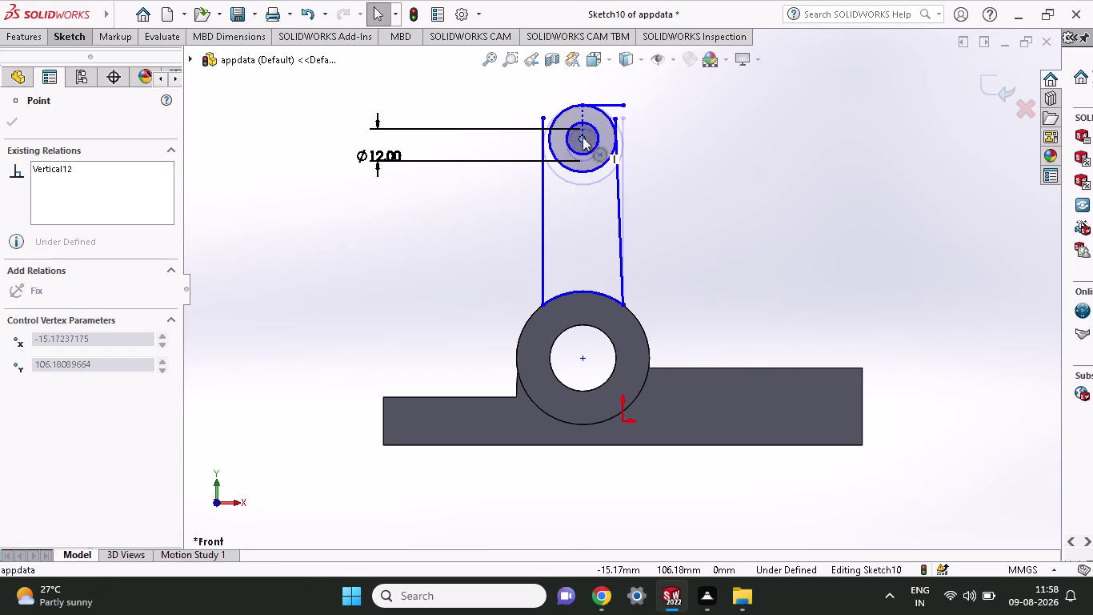
drag(582, 138, 585, 127)
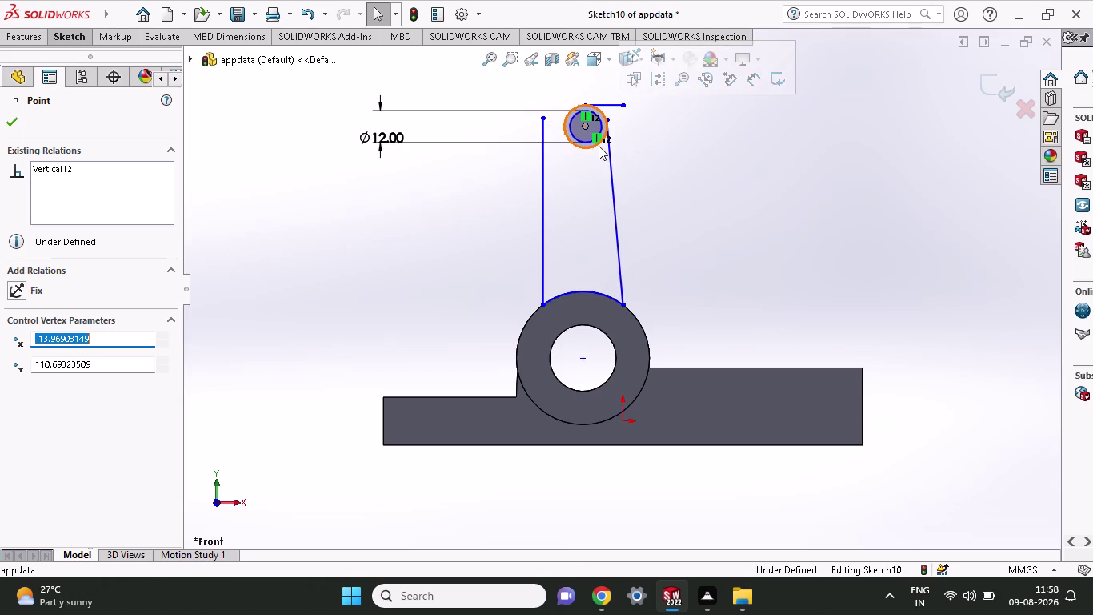
key(ctrl+z)
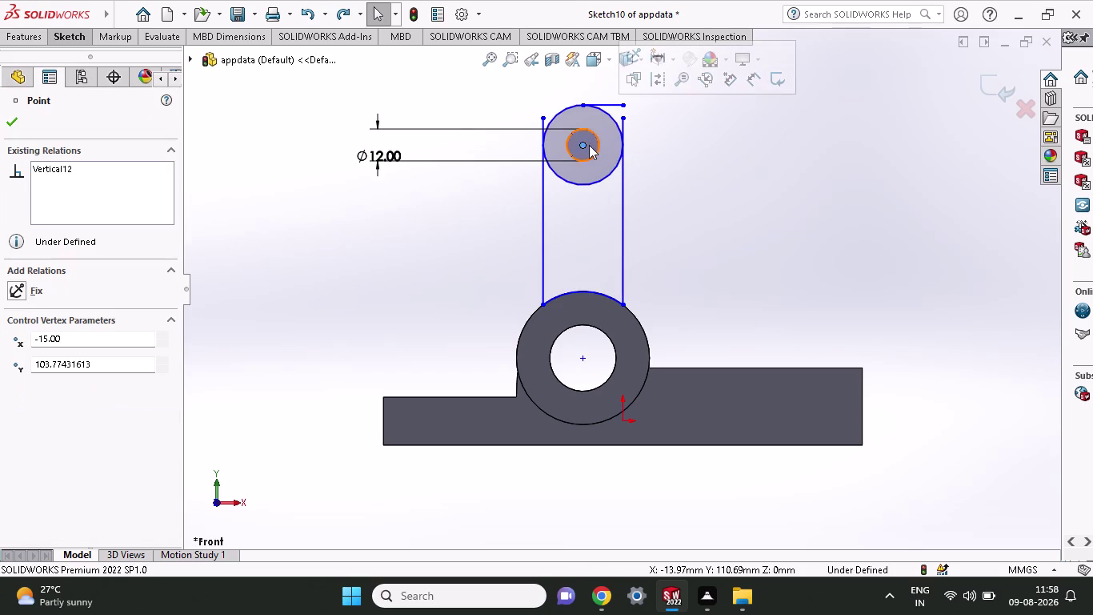
click(591, 200)
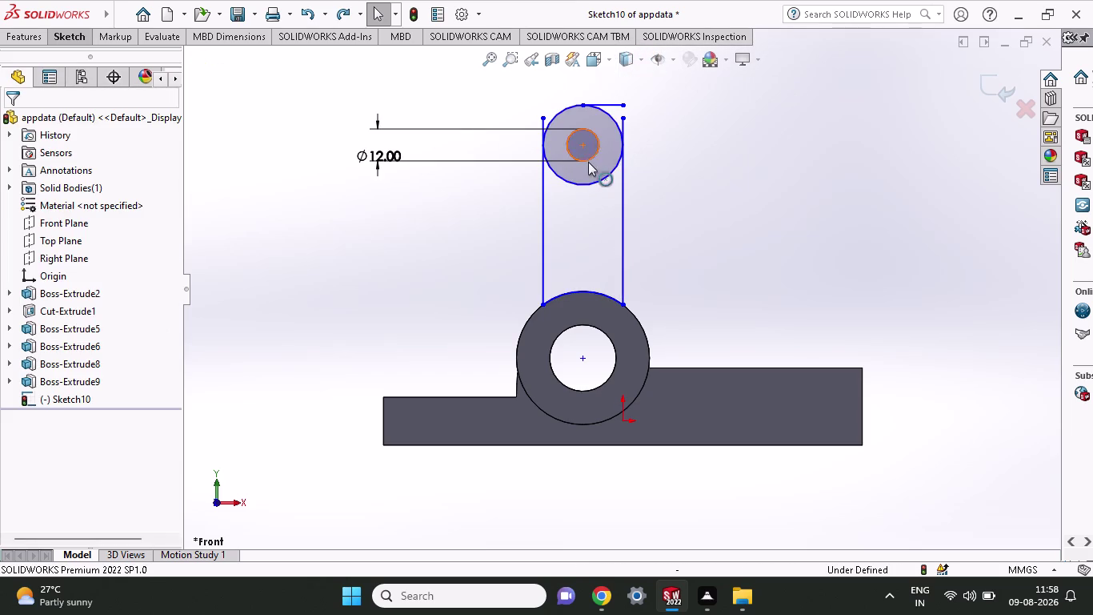
drag(582, 145, 583, 168)
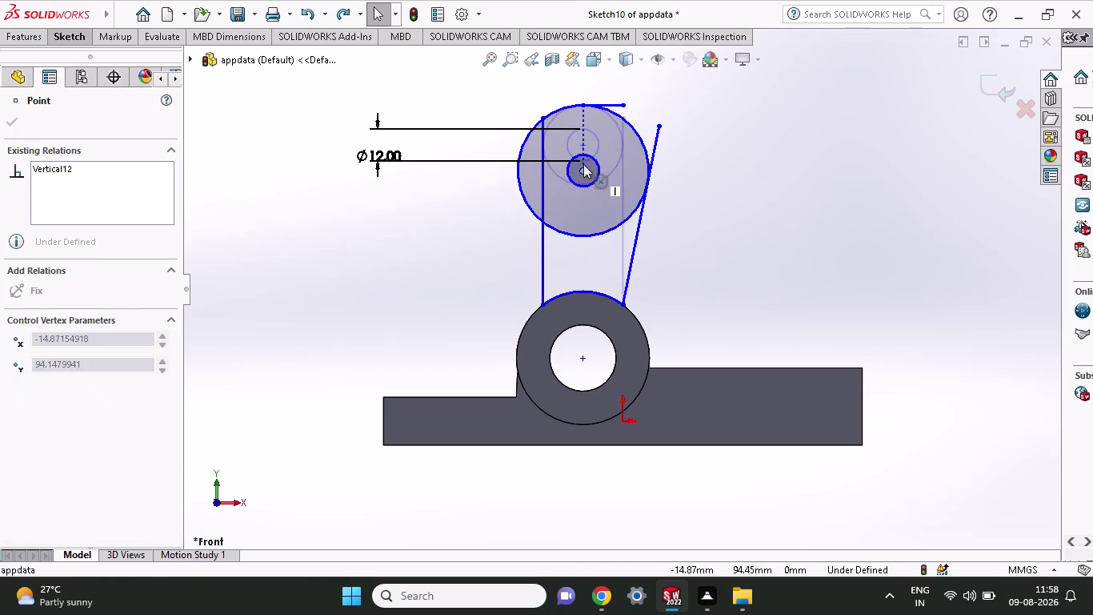
drag(583, 168, 582, 228)
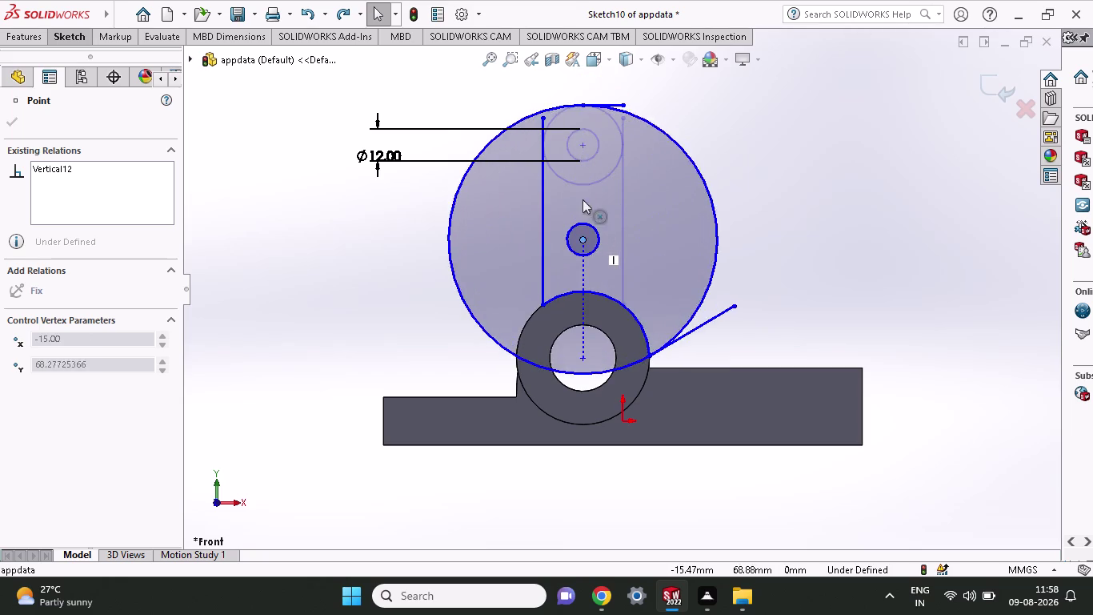
drag(582, 227, 615, 91)
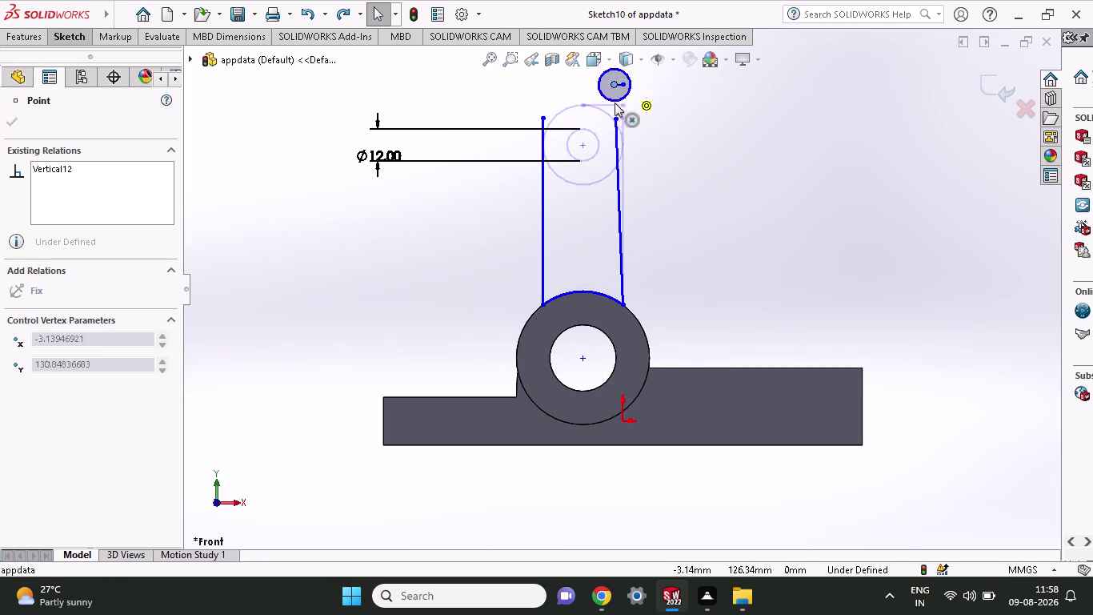
drag(614, 92, 613, 158)
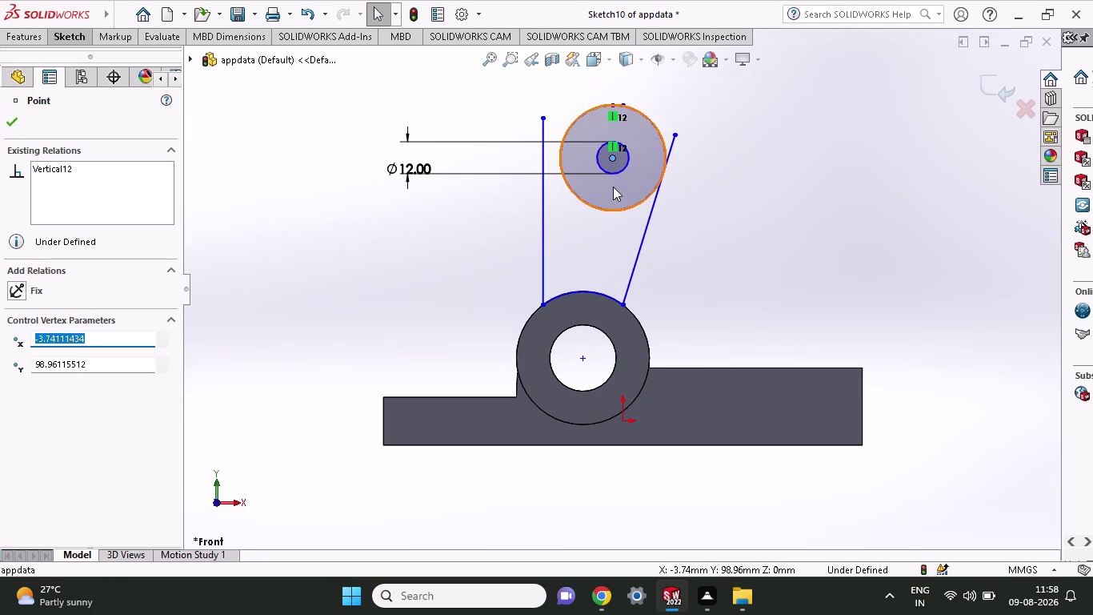
key(ctrl+z)
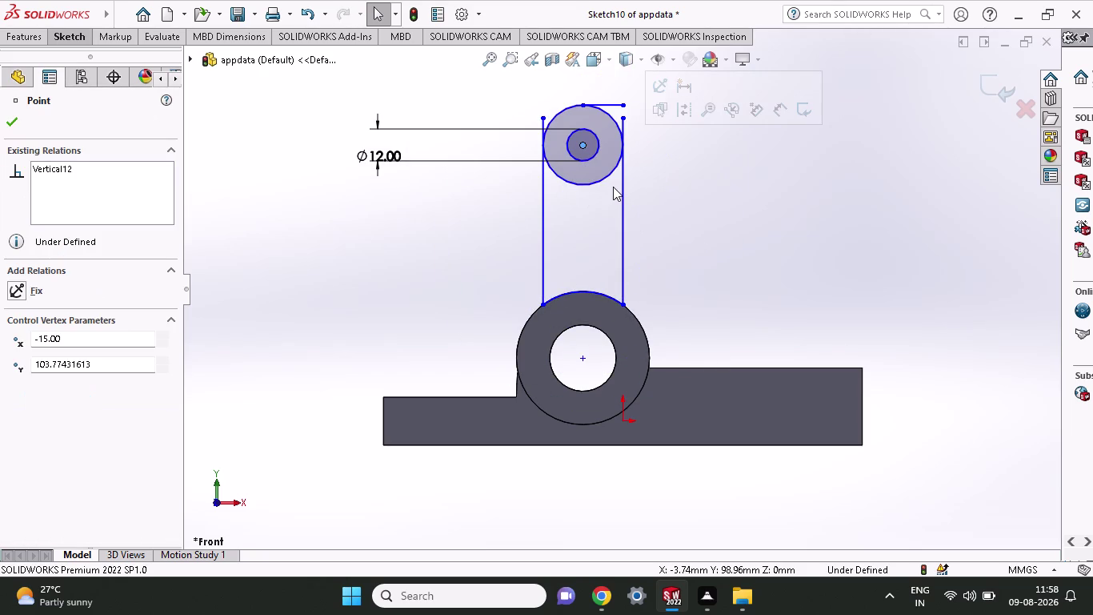